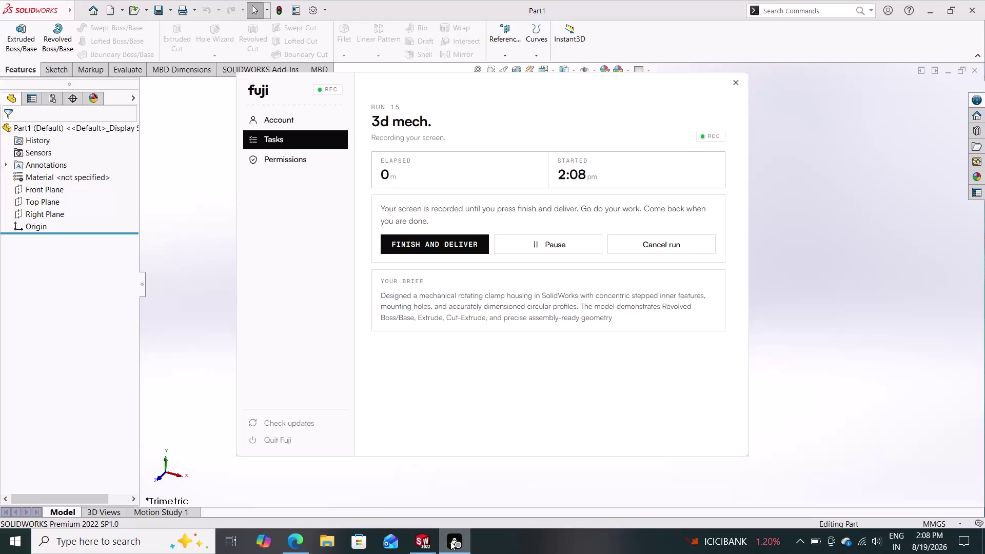
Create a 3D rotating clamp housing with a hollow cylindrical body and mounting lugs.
Select the Front Plane in the blank part's design tree as the first sketch plane.
click(416, 539)
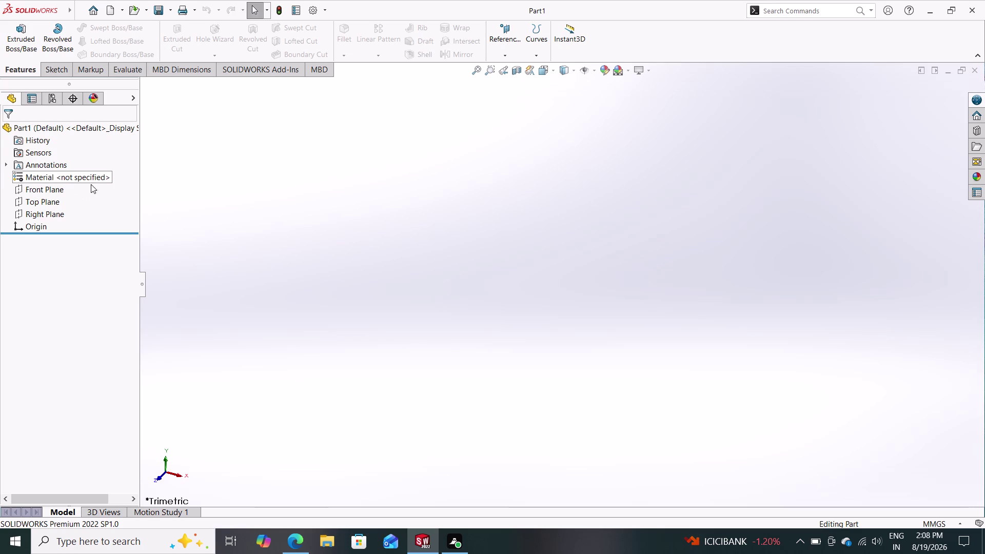
click(39, 190)
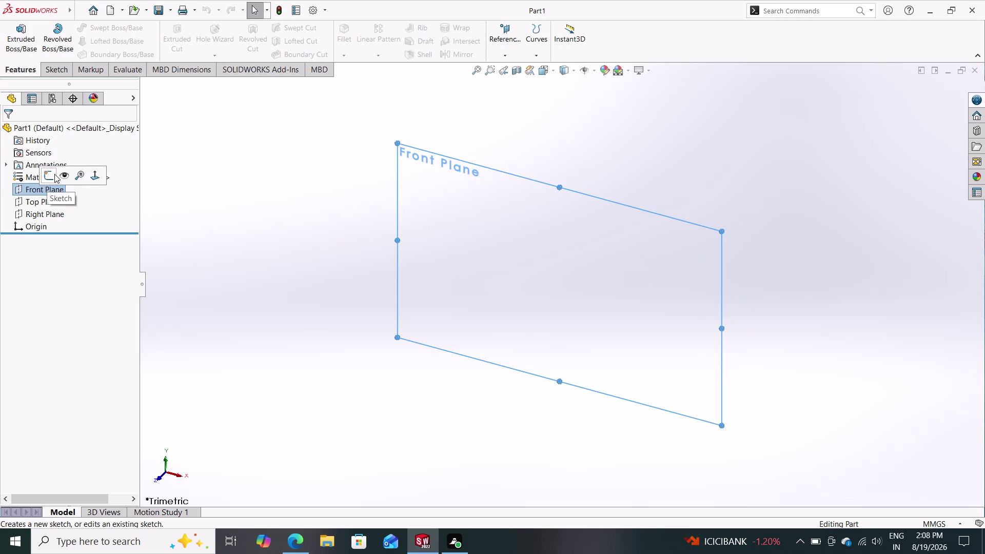
Start a Front Plane sketch with a vertical centreline through the origin, about 110 mm long.
click(52, 174)
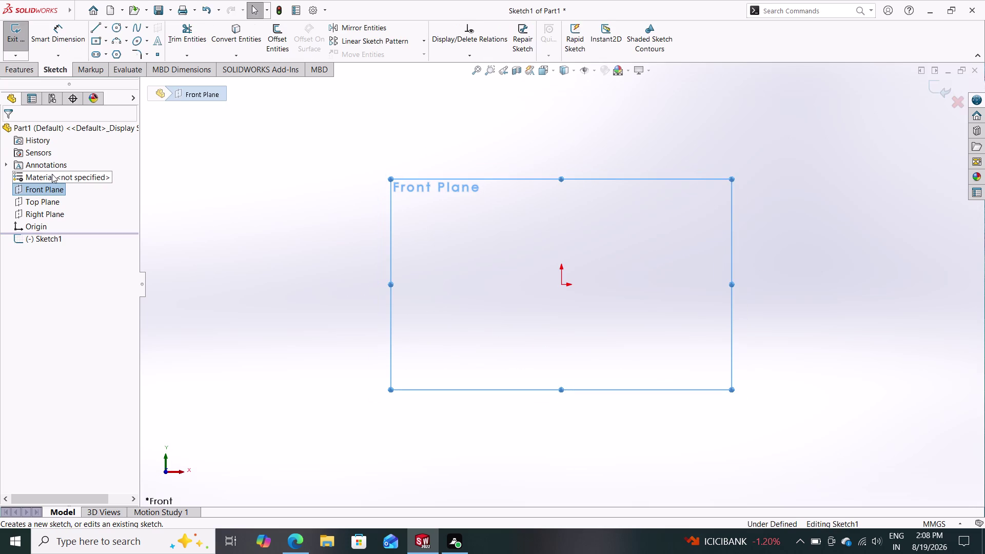
click(105, 28)
click(116, 54)
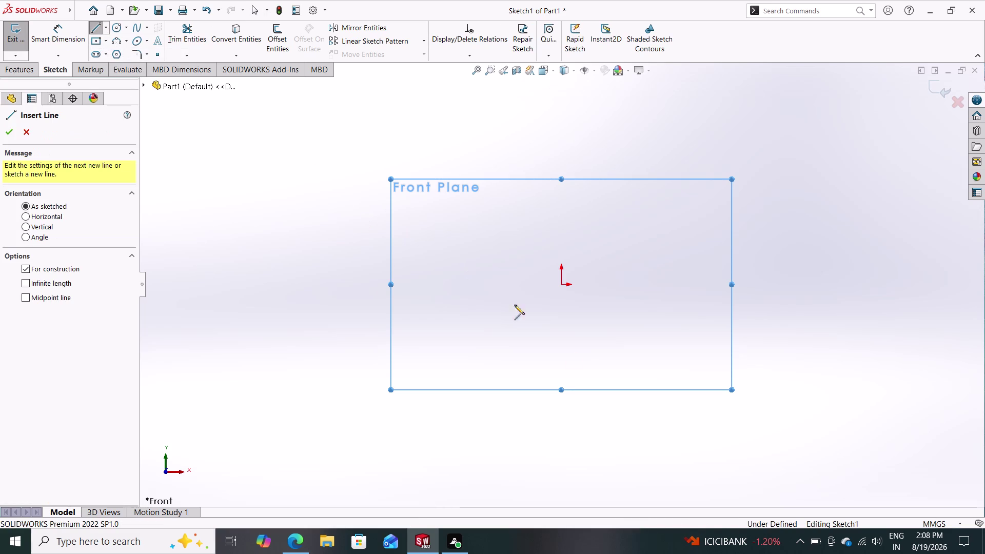
click(562, 379)
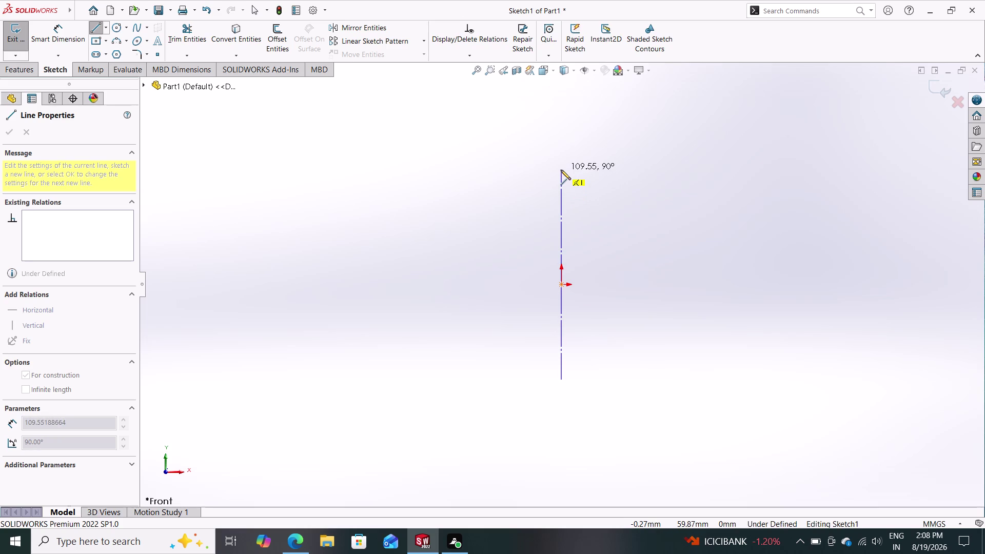
click(562, 158)
key(Escape)
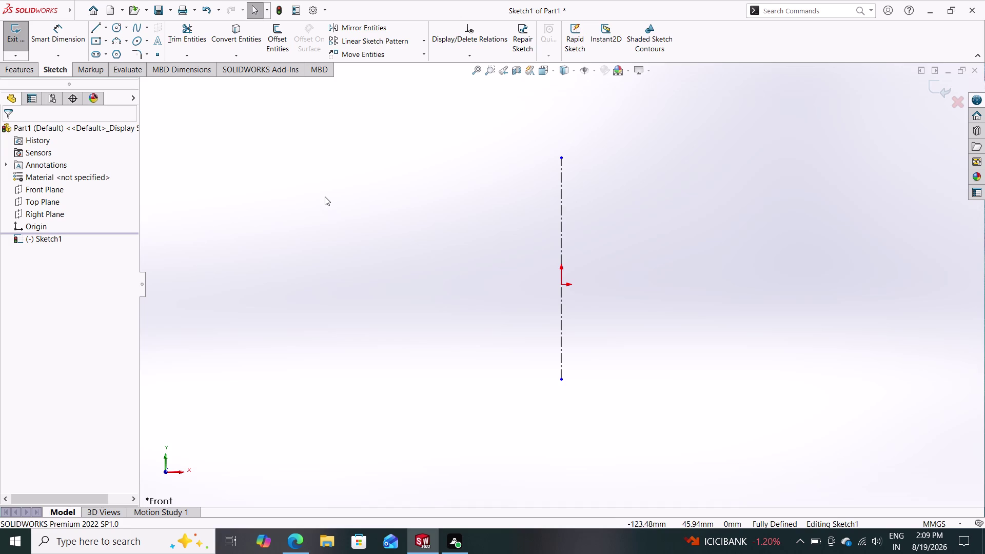
click(96, 27)
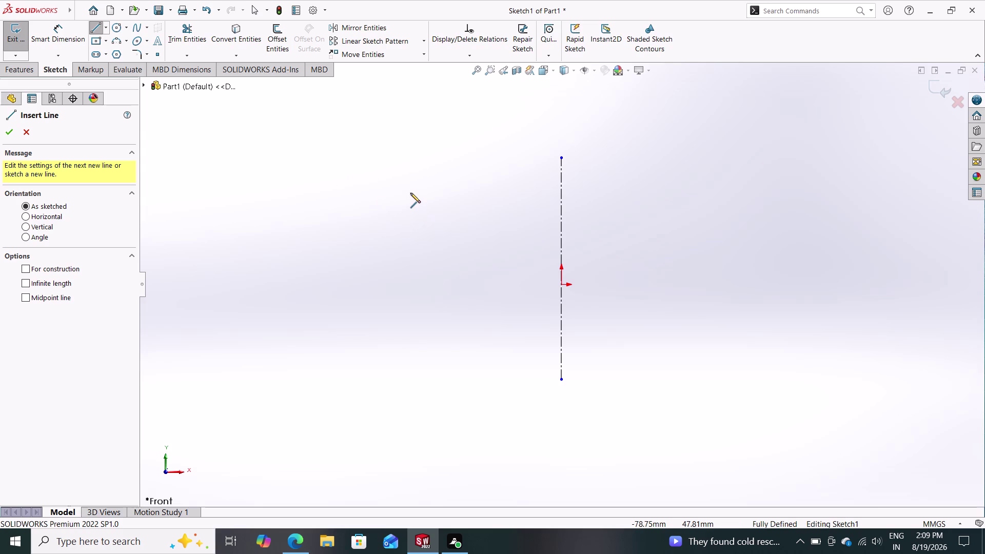
Draw the long outer wall, the bottom step and the first groove as connected lines.
click(426, 188)
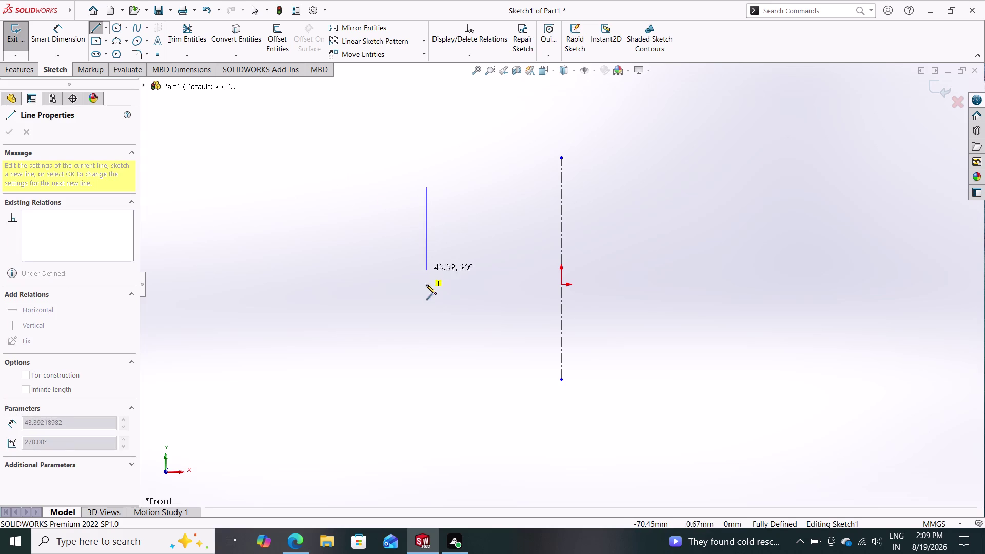
click(428, 369)
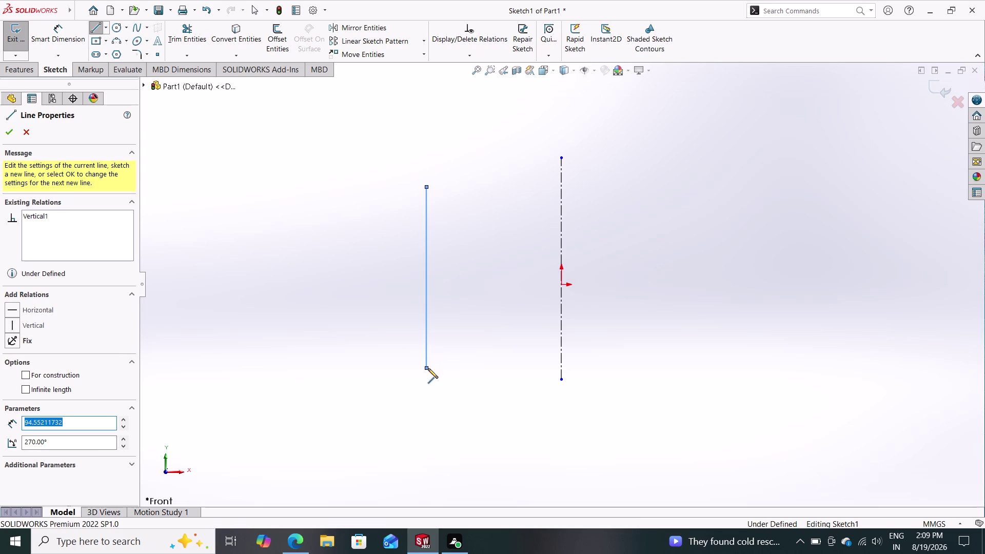
click(457, 367)
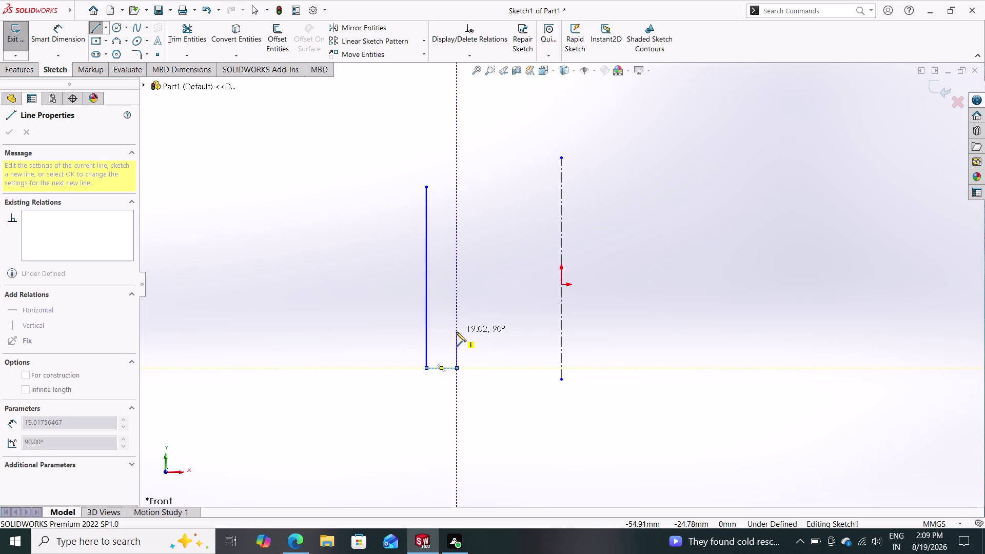
click(456, 332)
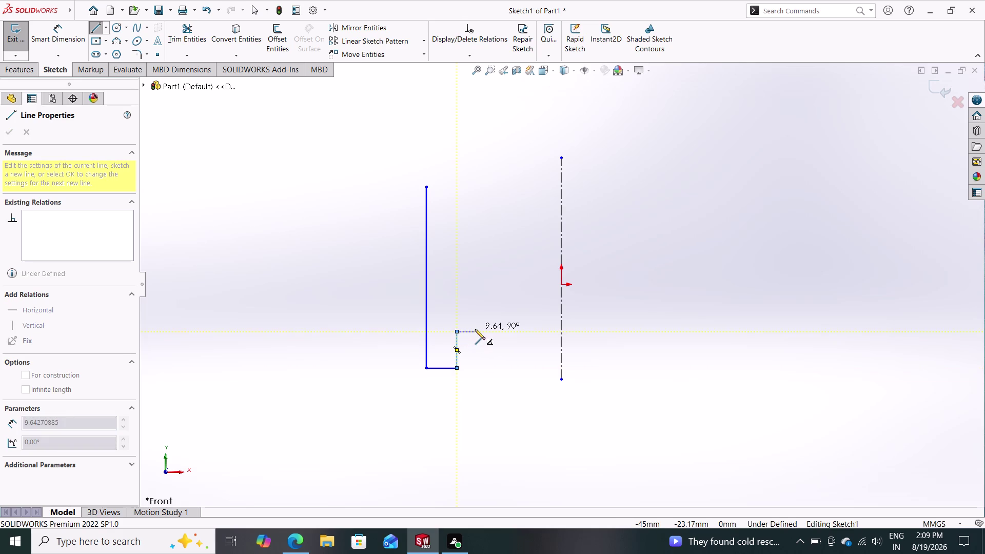
click(477, 330)
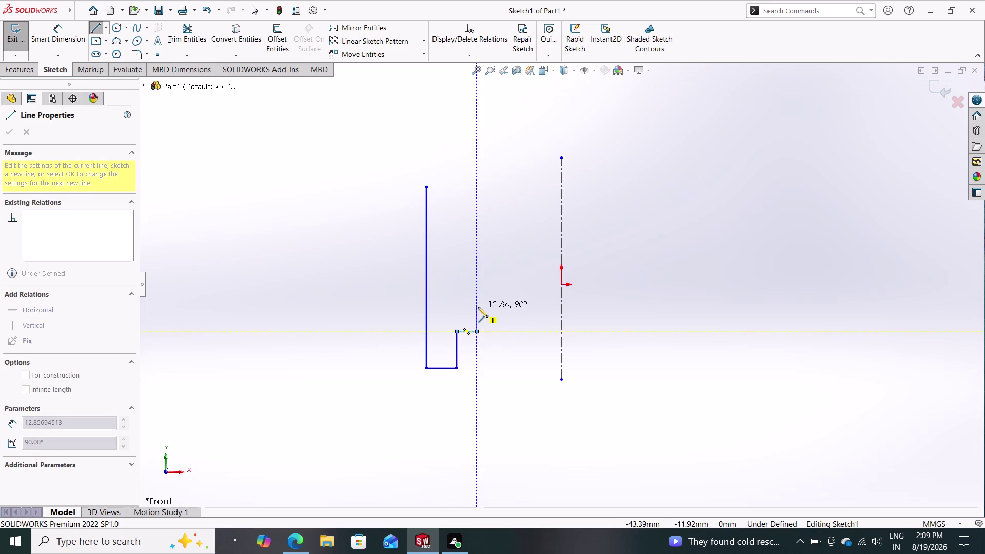
click(478, 307)
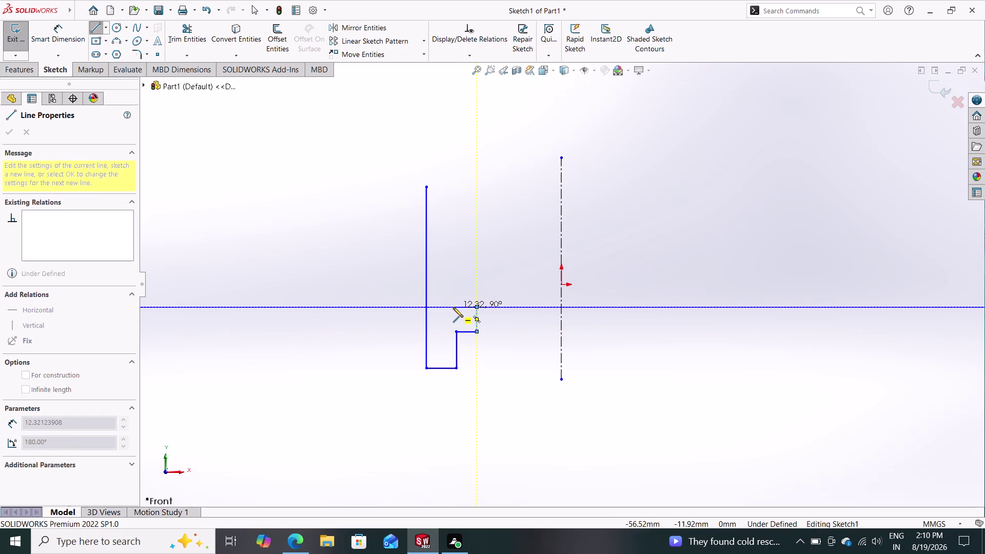
click(453, 307)
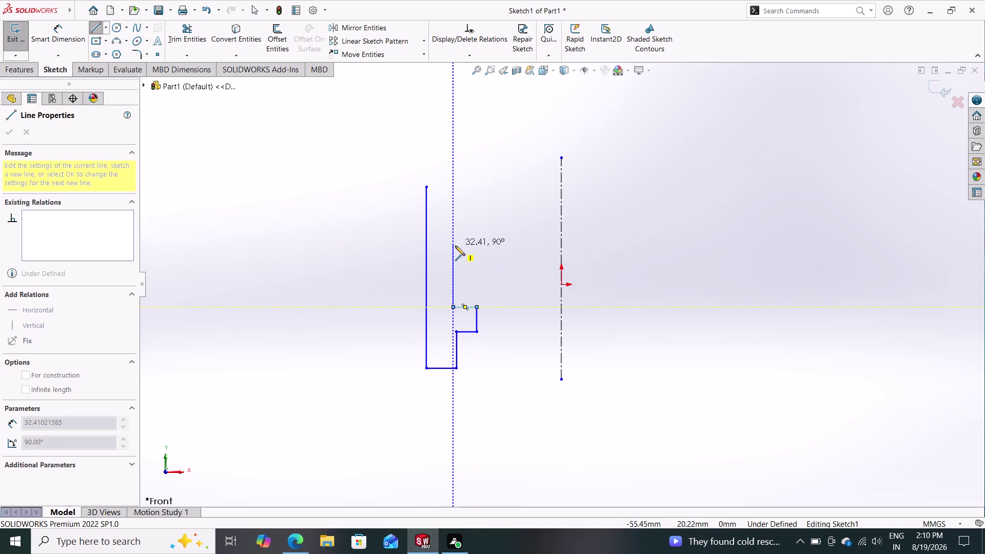
Continue the inner wall through the second groove up to a top edge ending on the centreline.
click(455, 246)
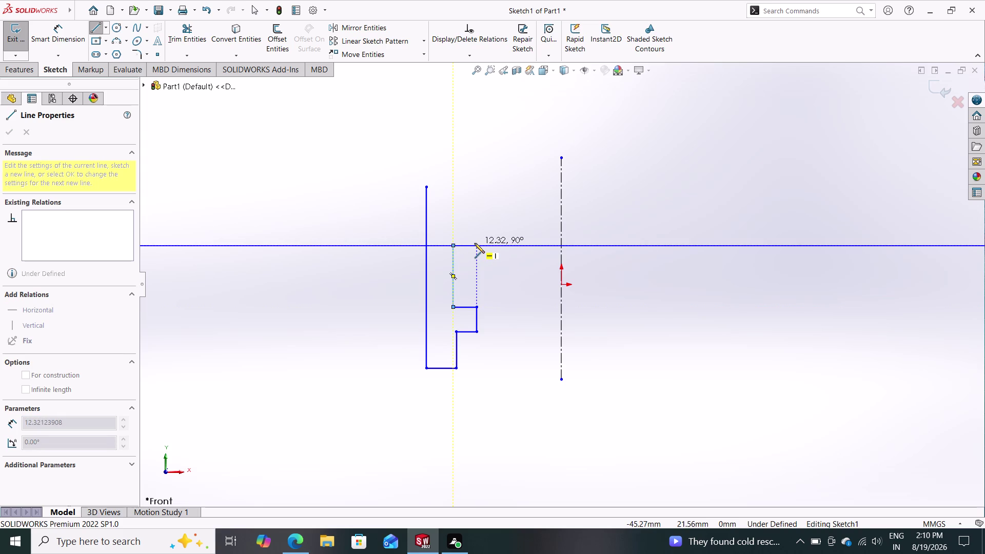
click(474, 243)
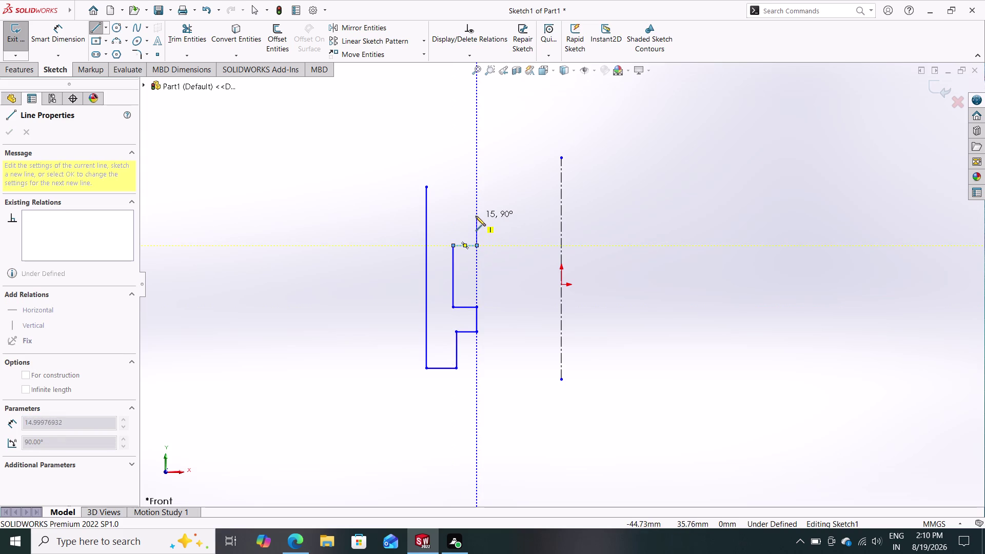
click(476, 218)
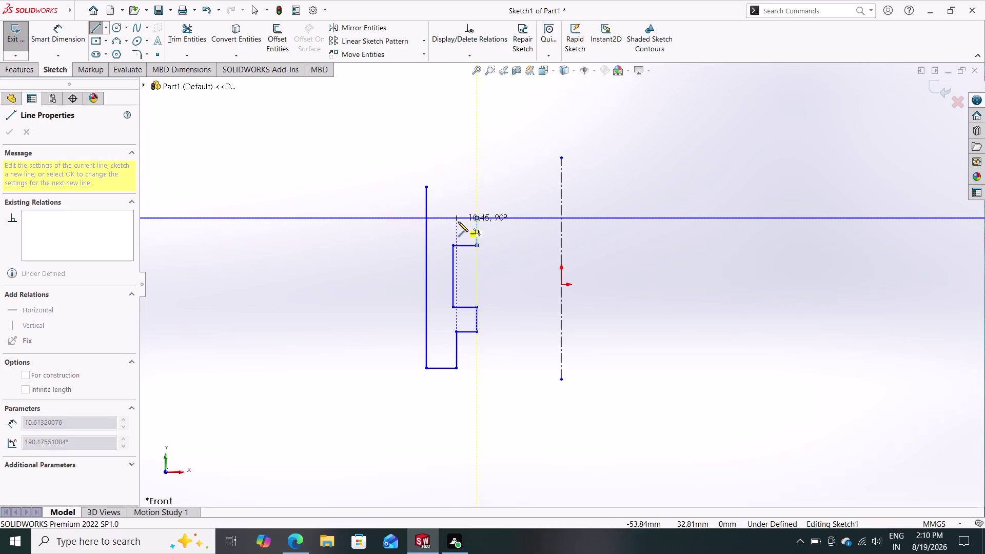
click(453, 216)
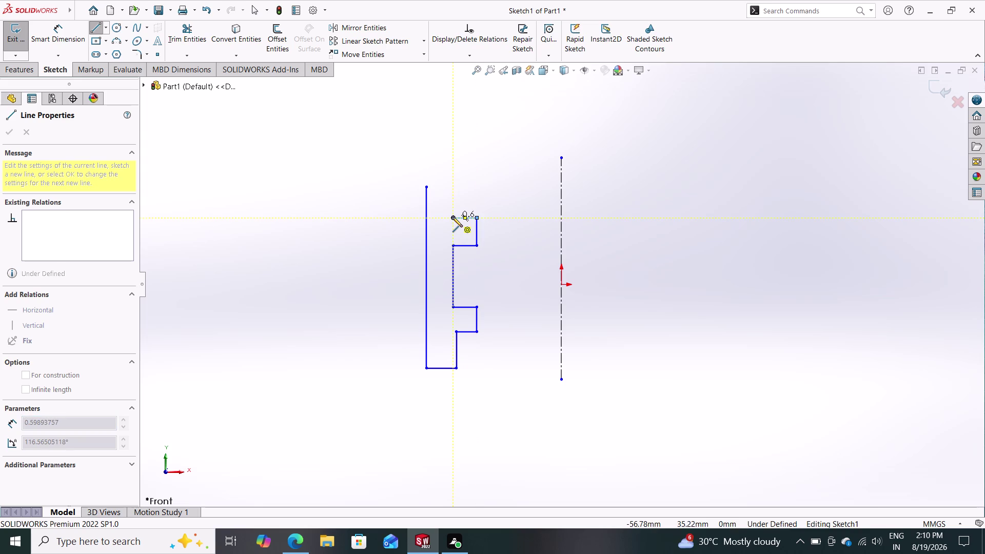
click(454, 182)
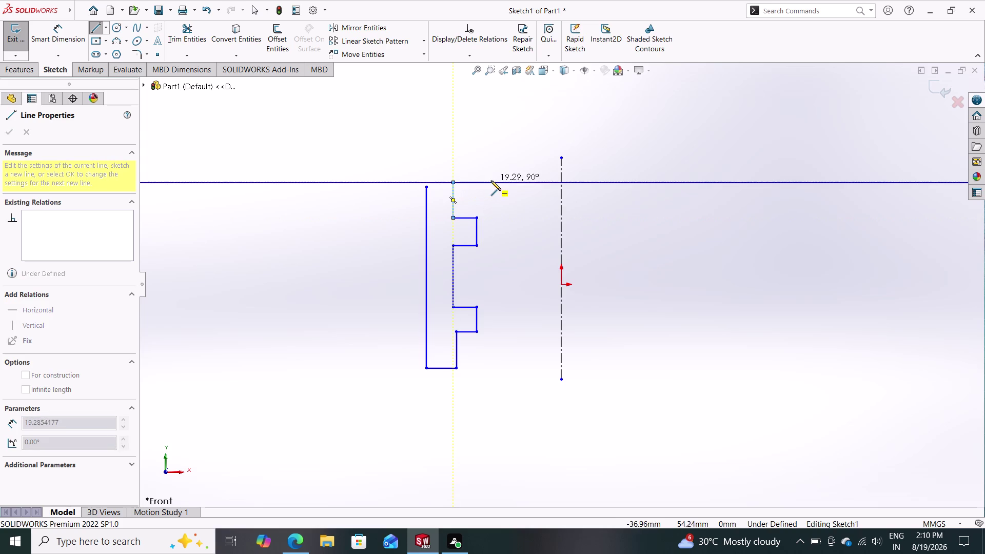
click(559, 183)
key(Escape)
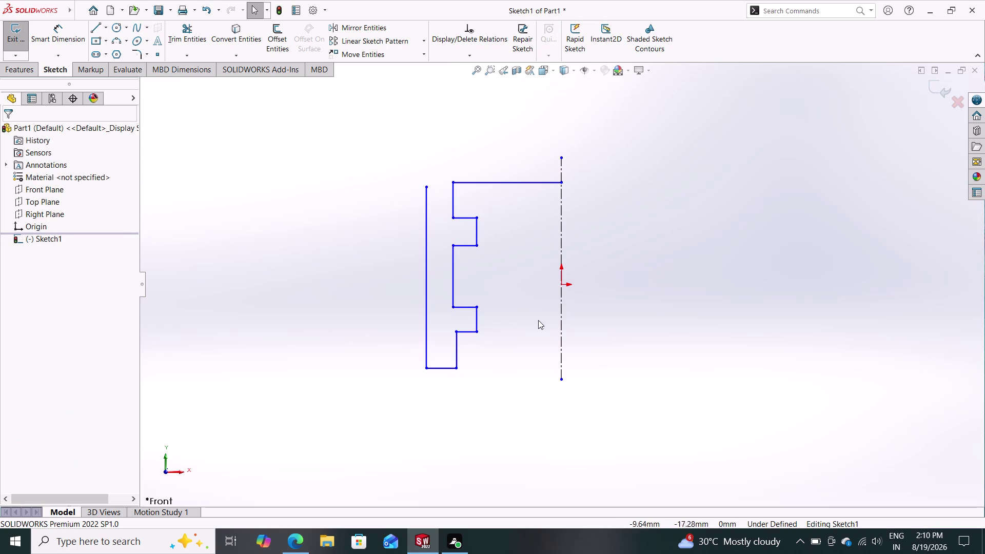
click(94, 29)
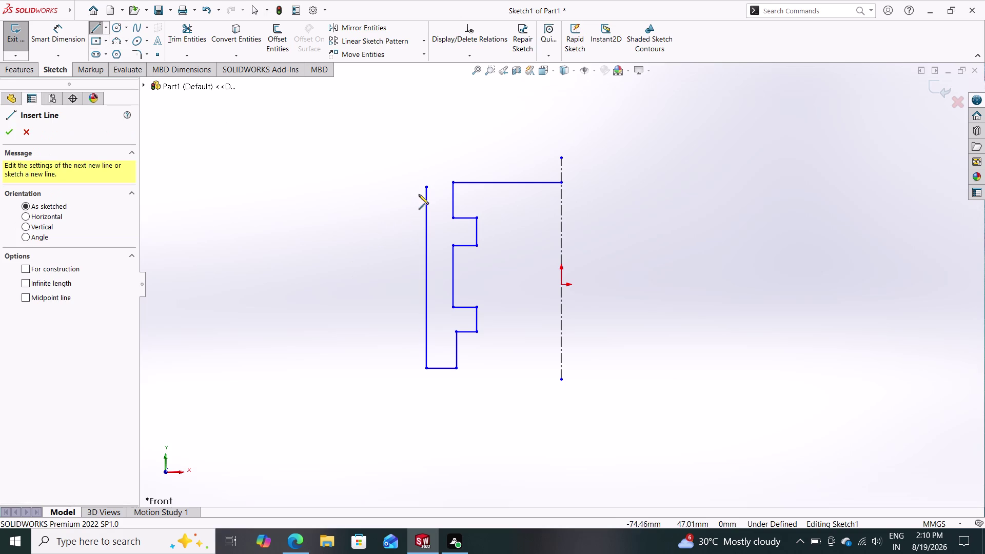
Draw a top edge joining outer and inner walls and make its endpoints Horizontal.
click(426, 189)
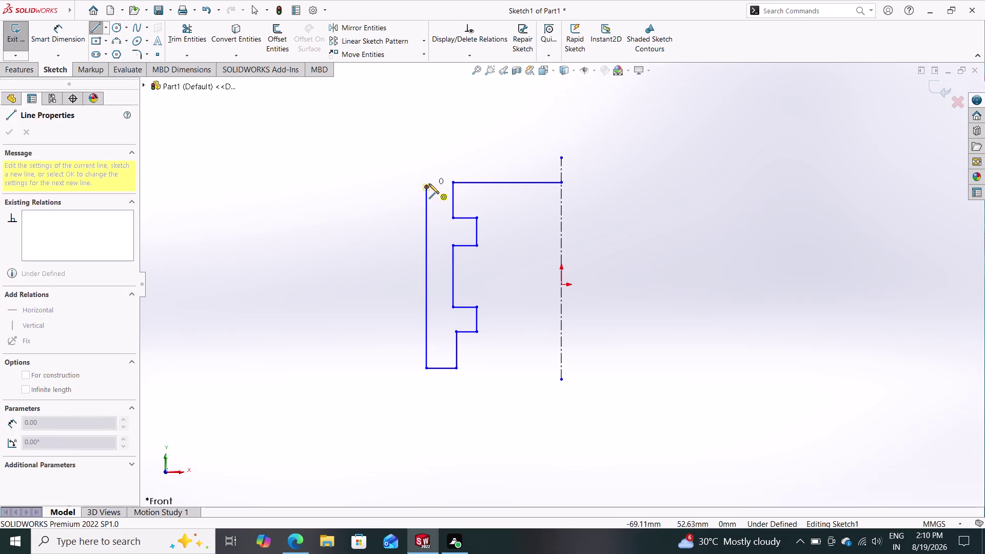
click(453, 183)
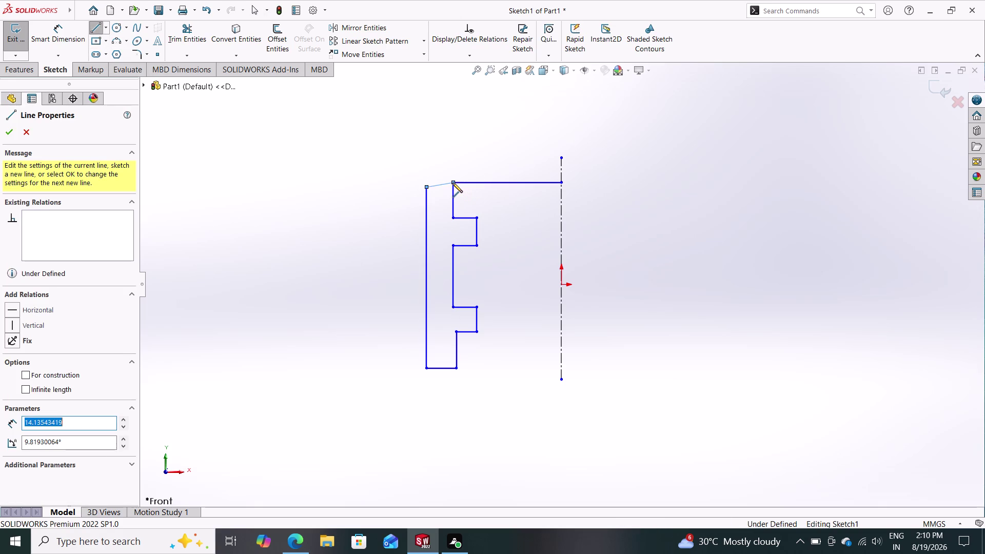
key(Escape)
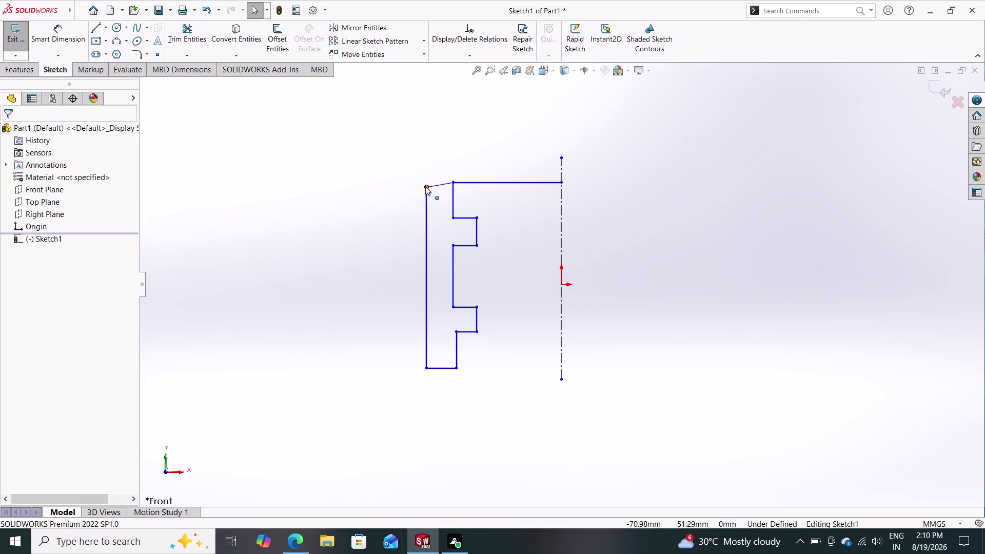
click(426, 187)
click(453, 181)
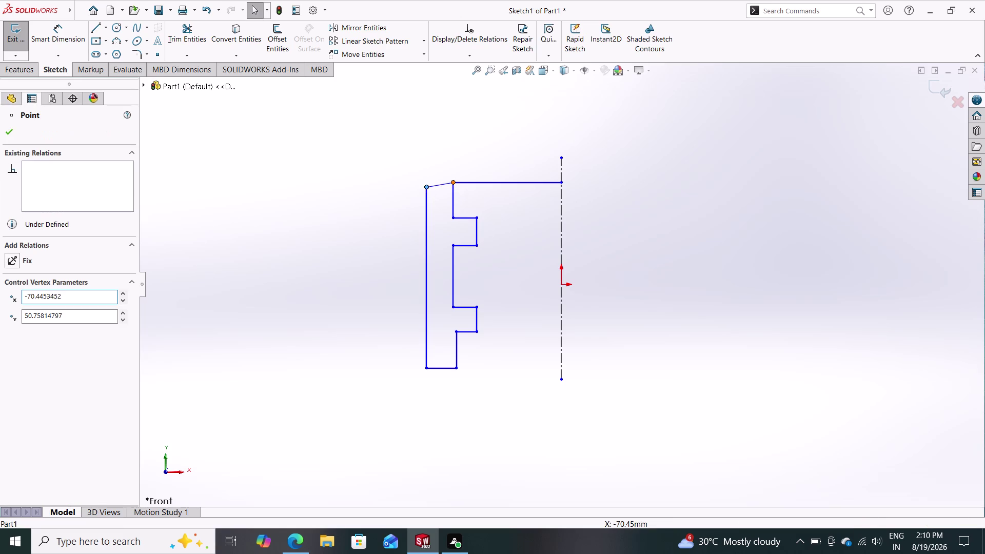
click(50, 314)
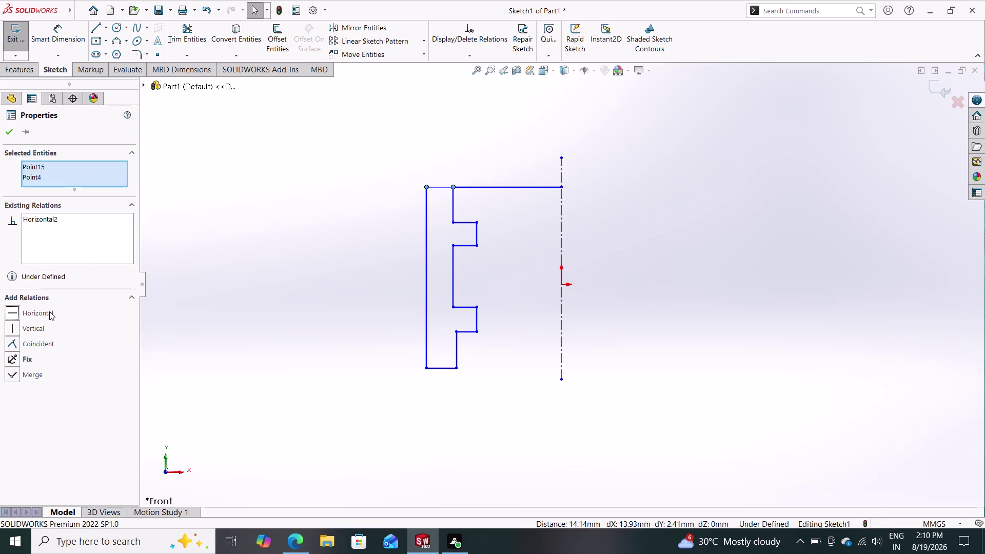
click(6, 129)
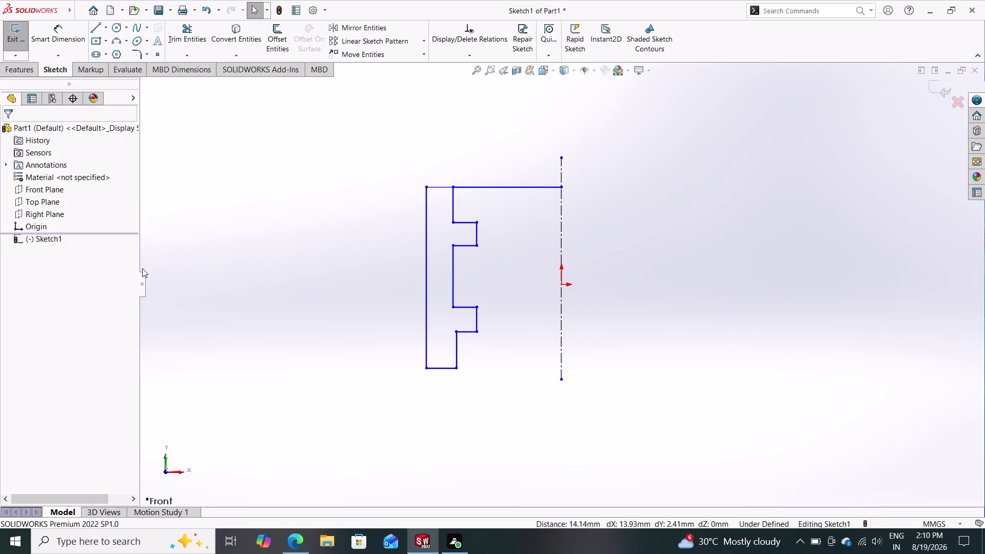
key(Escape)
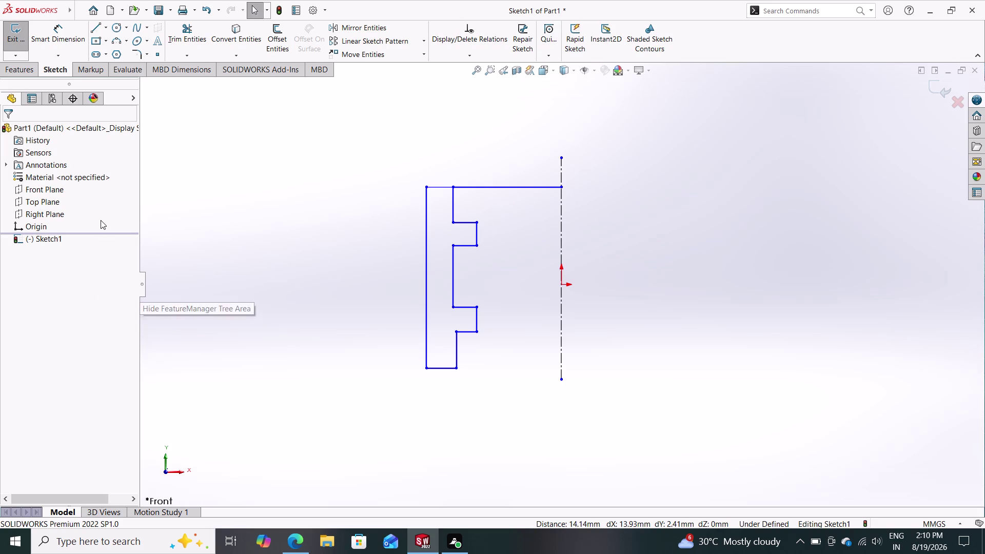
click(54, 31)
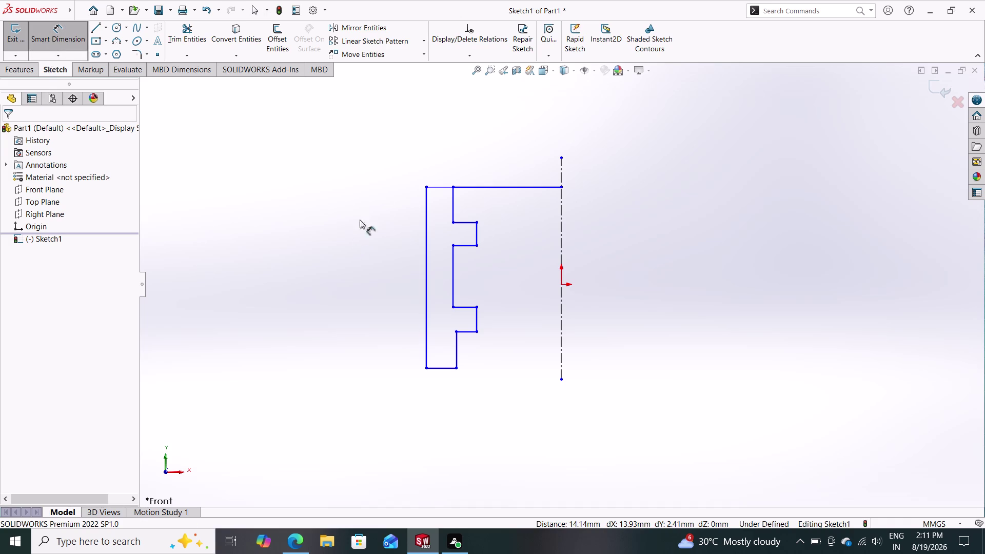
Dimension the top corner's width to the centreline as 50 mm.
click(427, 186)
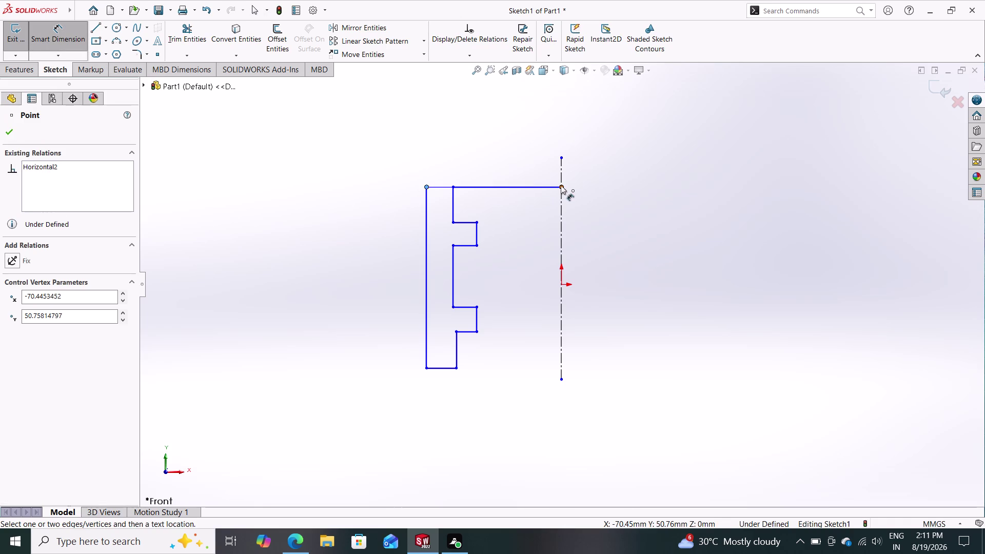
click(561, 185)
click(484, 150)
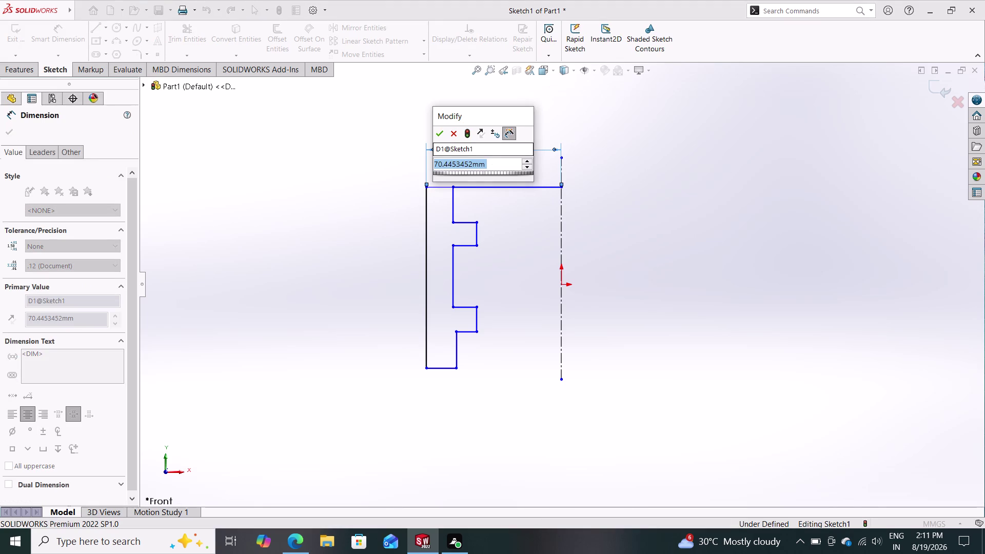
text(50)
key(Return)
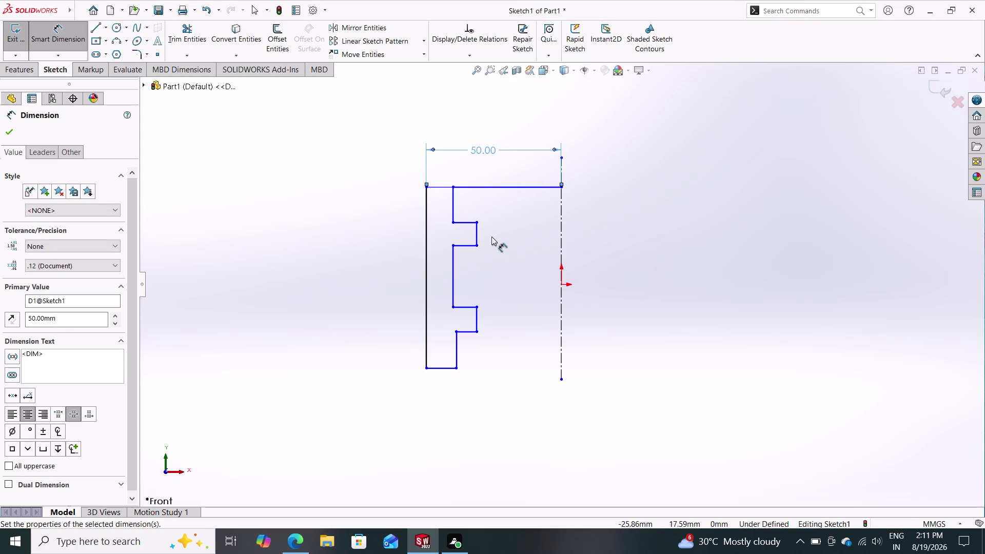
Set the two inner edges to 90/2 and 80/2 mm from the centreline.
click(453, 219)
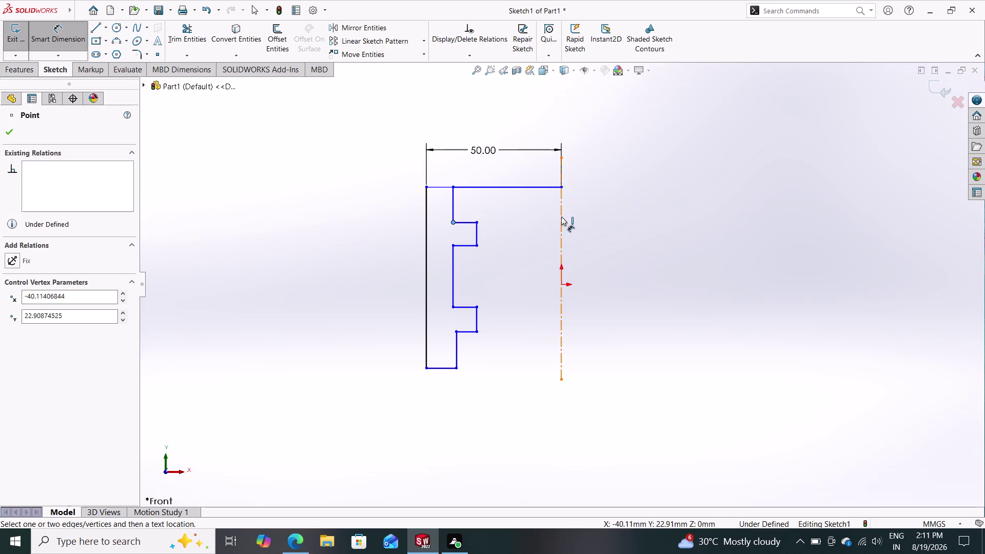
click(561, 216)
click(511, 208)
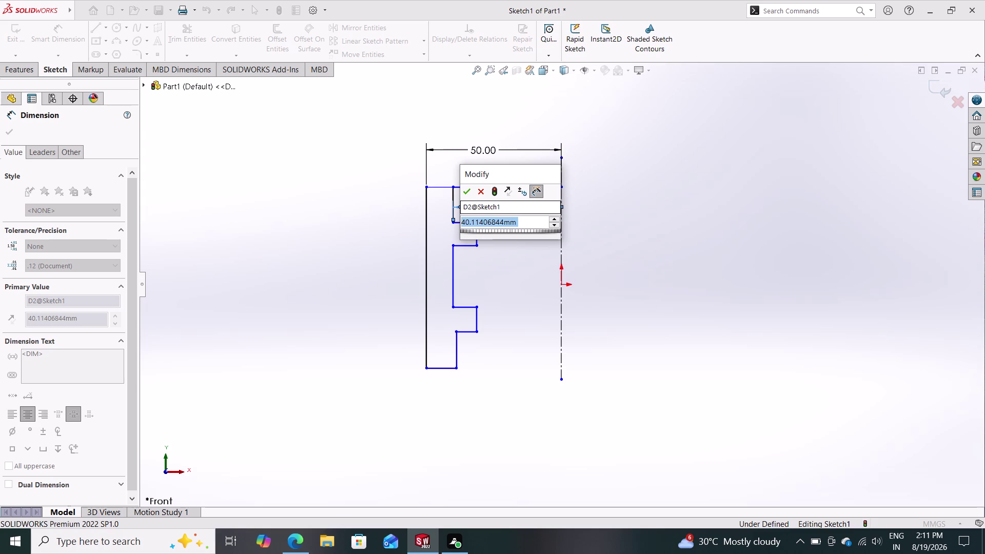
text(90/)
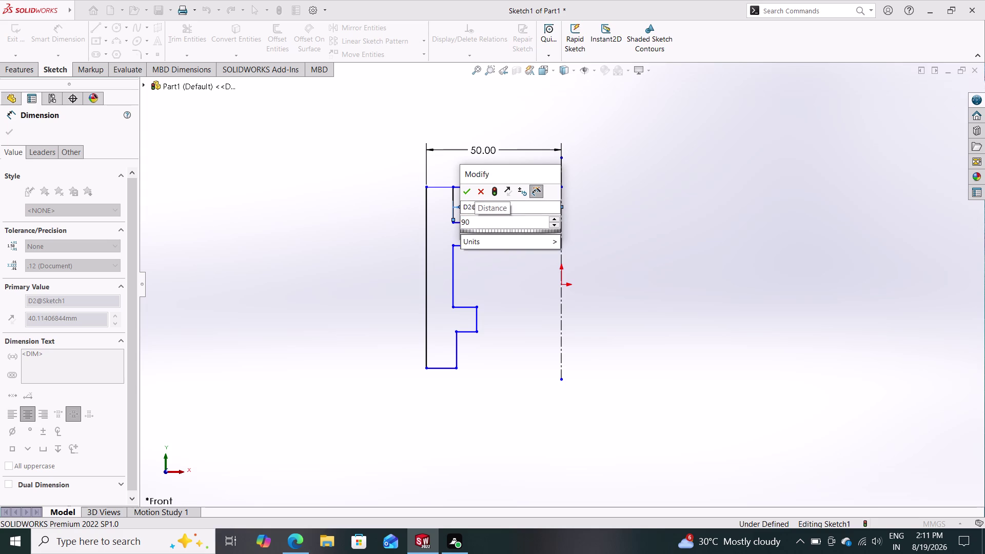
text(2)
key(Return)
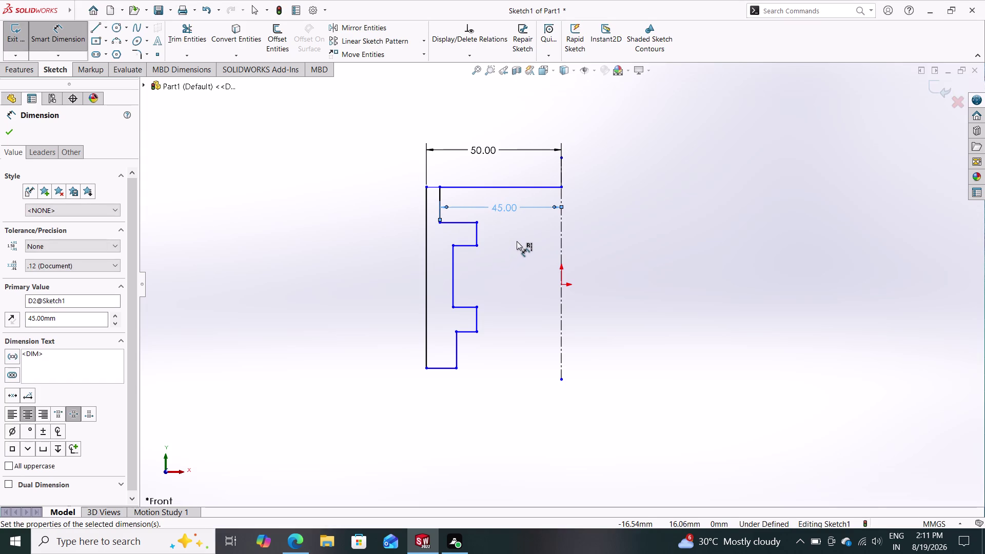
click(476, 234)
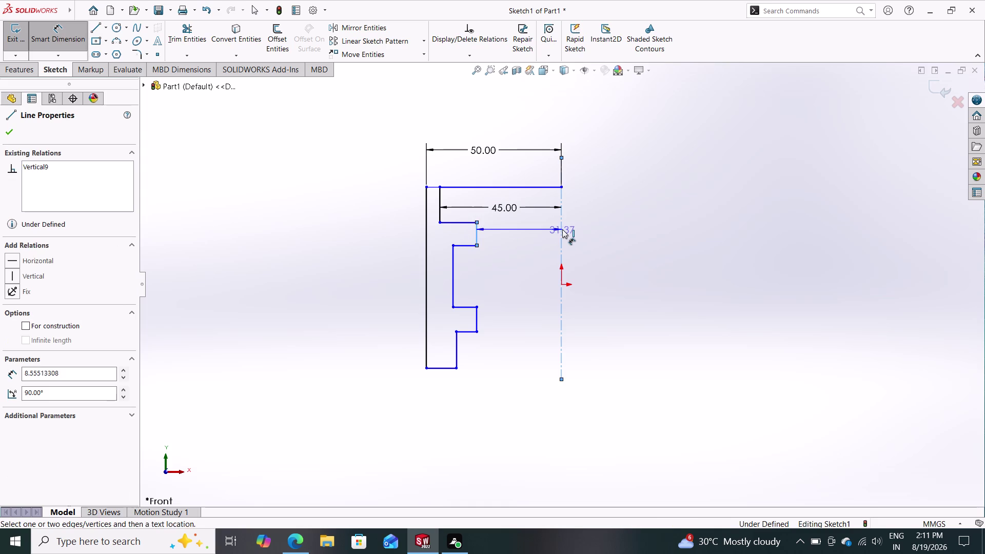
click(562, 230)
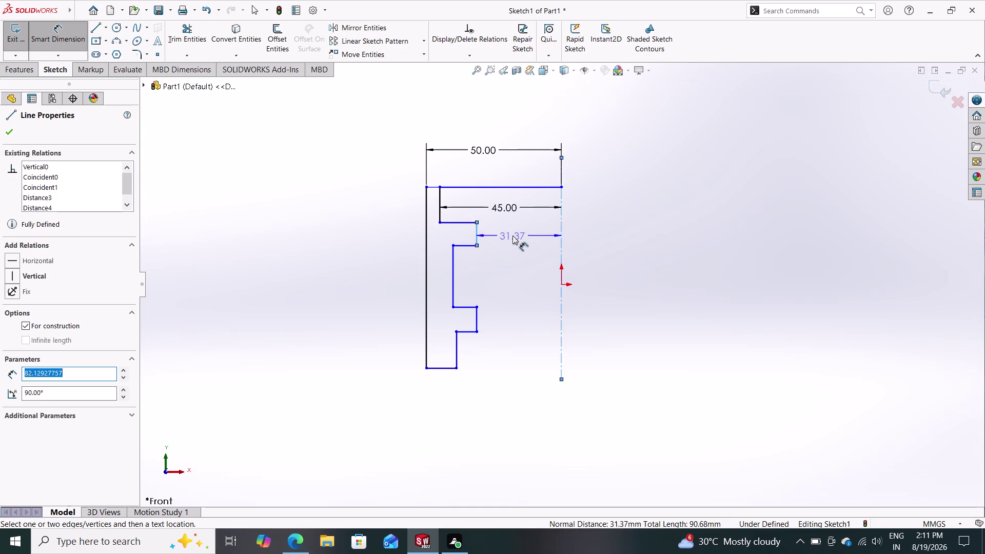
click(513, 235)
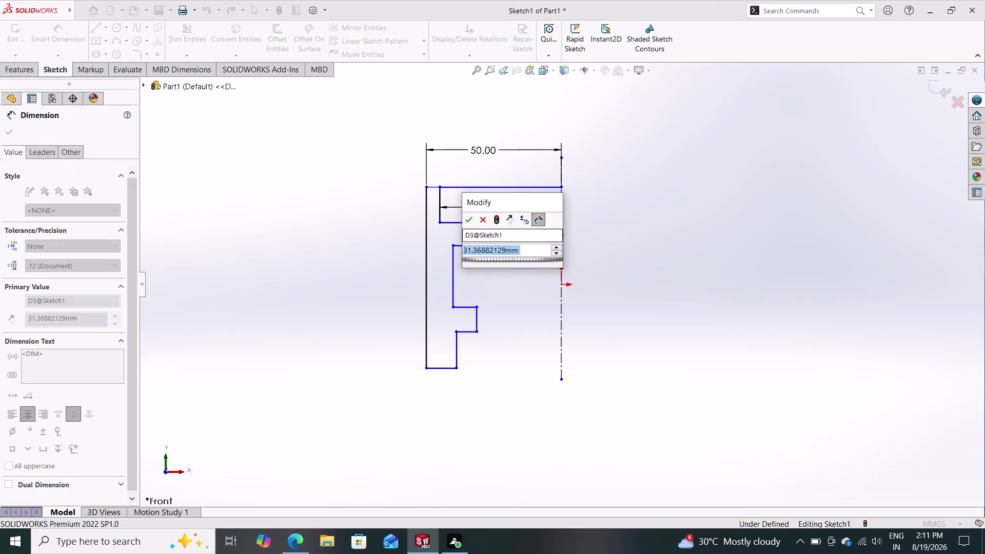
text(80/)
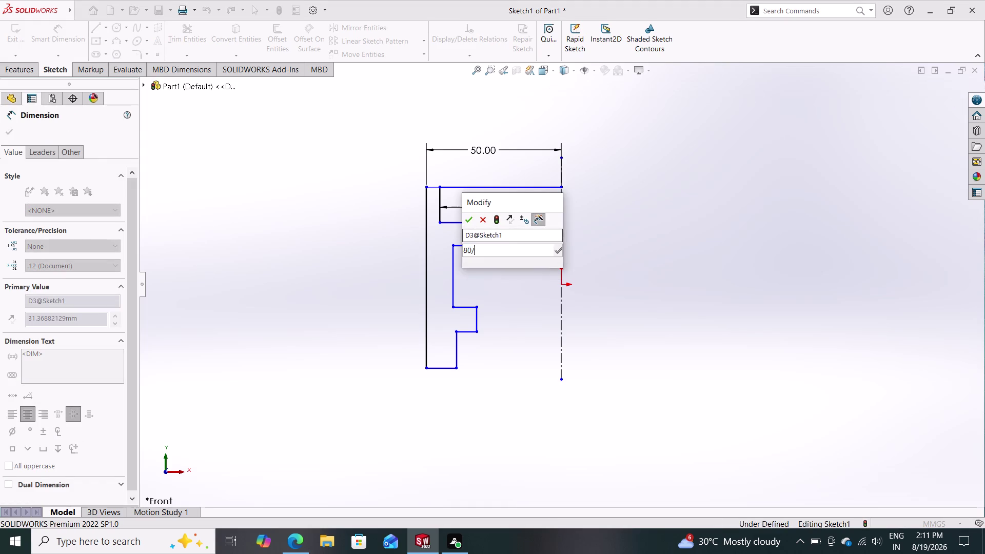
text(2)
key(Return)
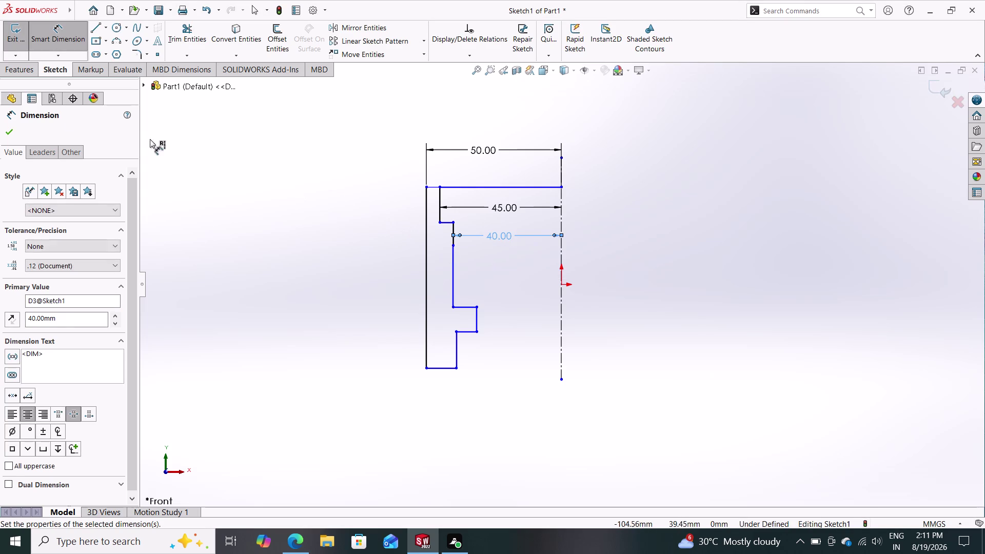
Drag the inner step corner point slightly to adjust its position.
click(4, 135)
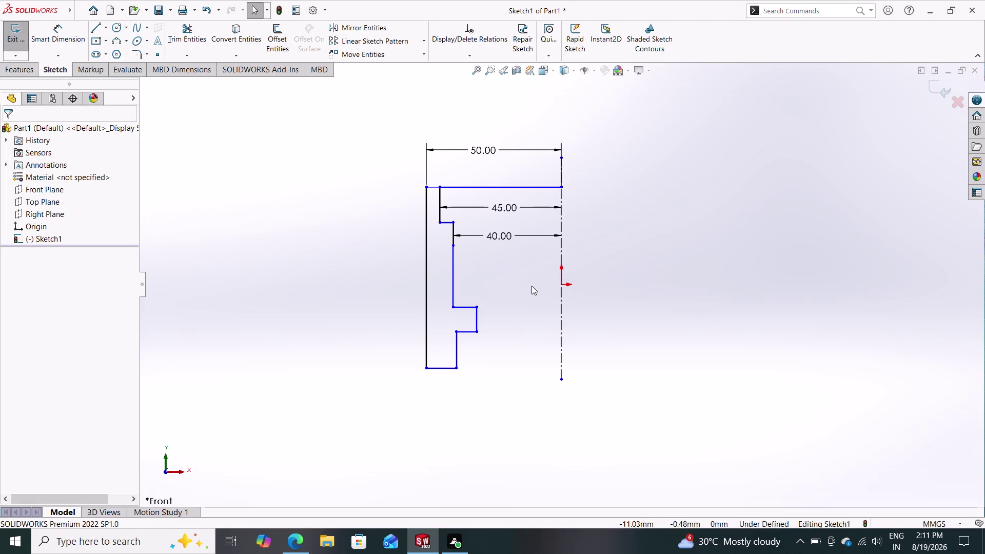
drag(453, 244, 439, 246)
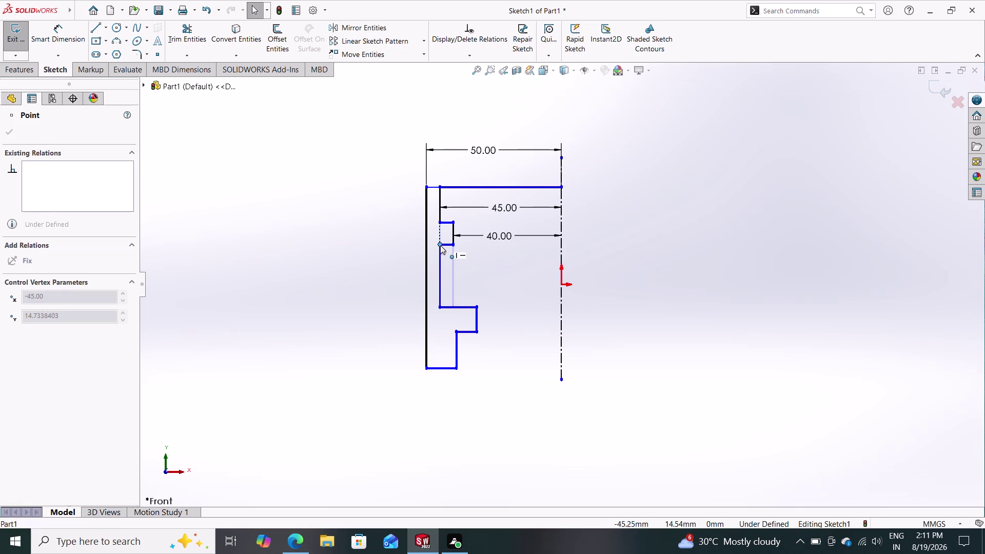
drag(439, 245, 443, 245)
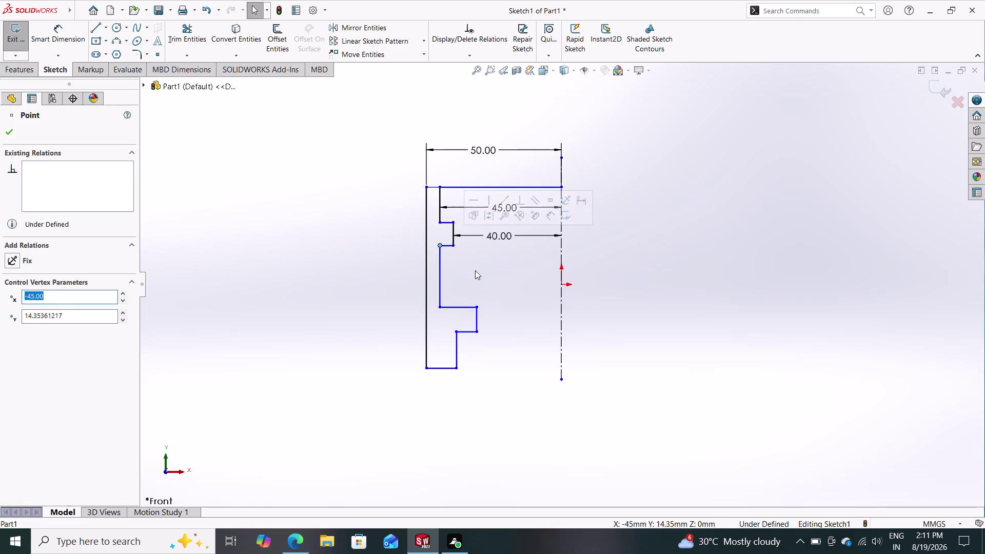
key(Escape)
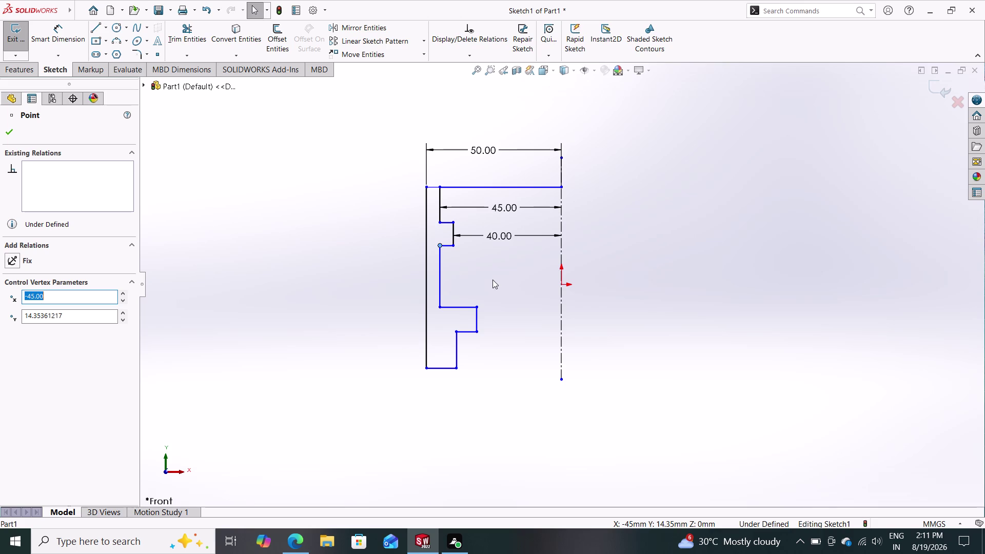
Add a 10 mm groove height and a 15 mm offset from the top edge.
click(56, 35)
click(455, 222)
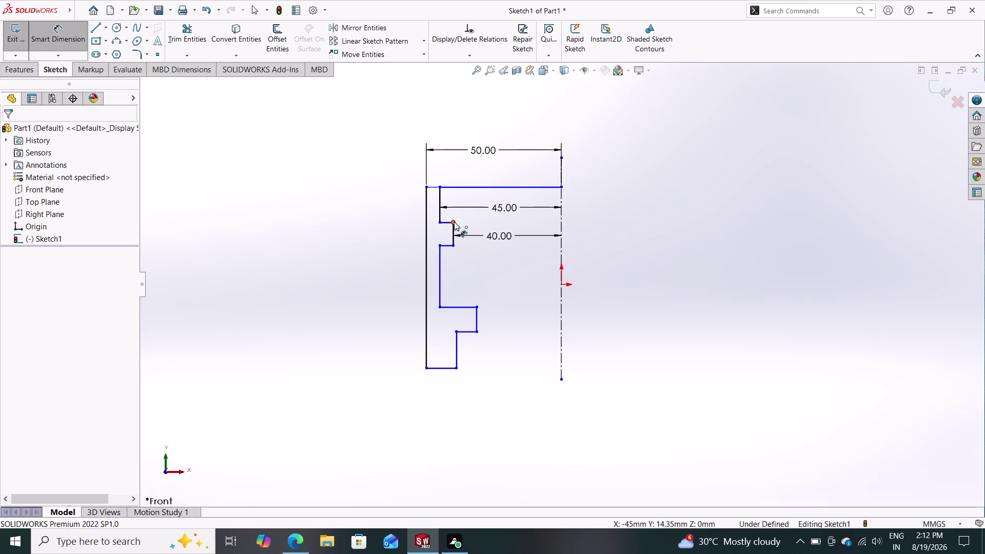
click(454, 245)
click(468, 234)
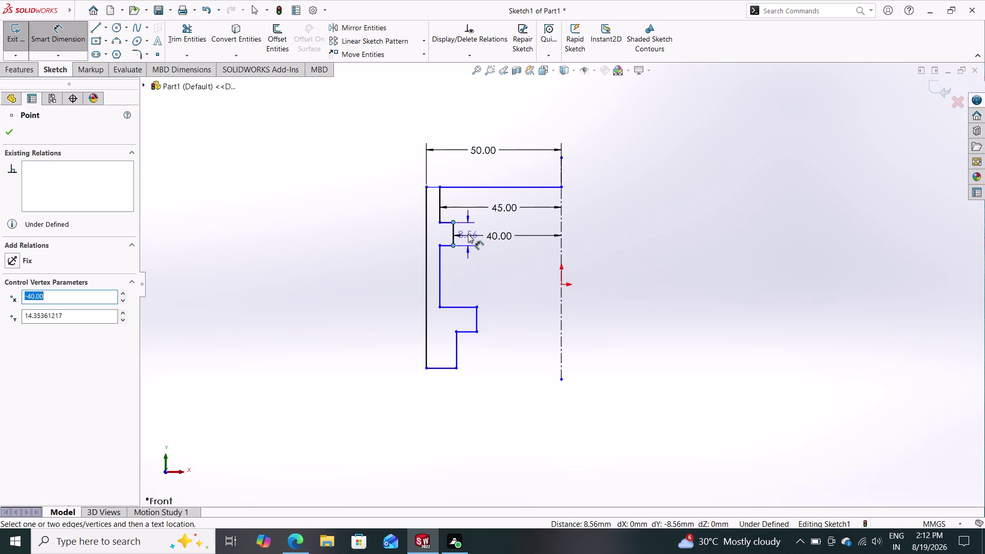
text(10)
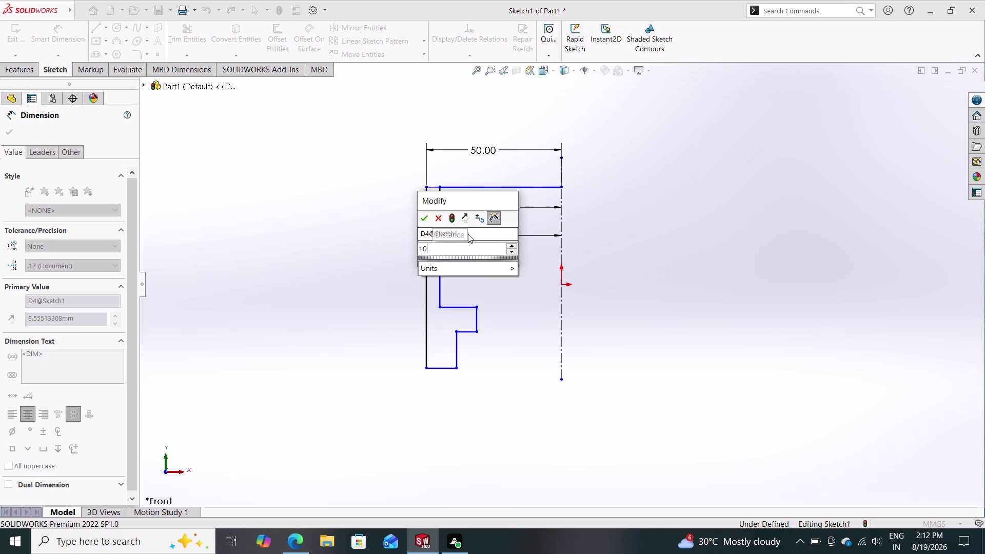
key(Return)
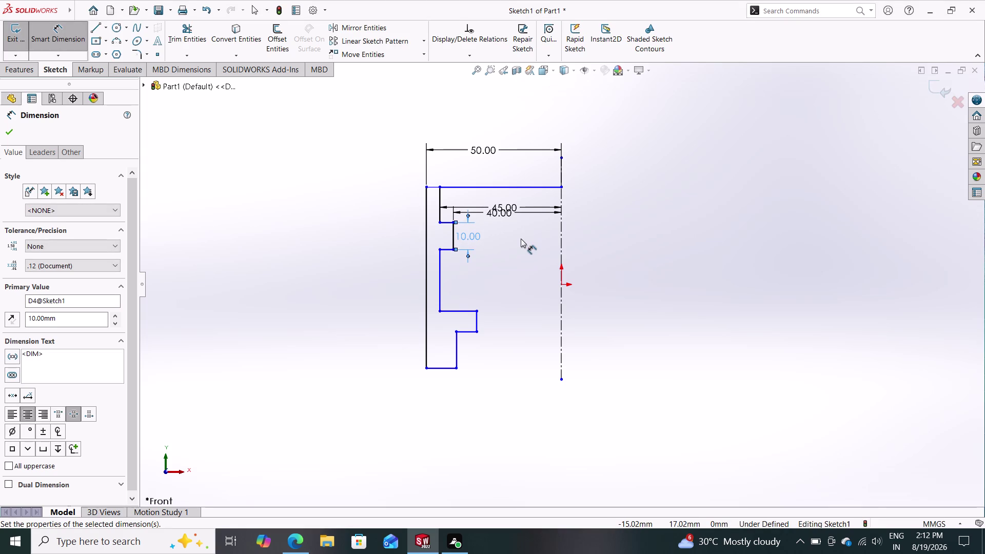
click(454, 220)
click(456, 185)
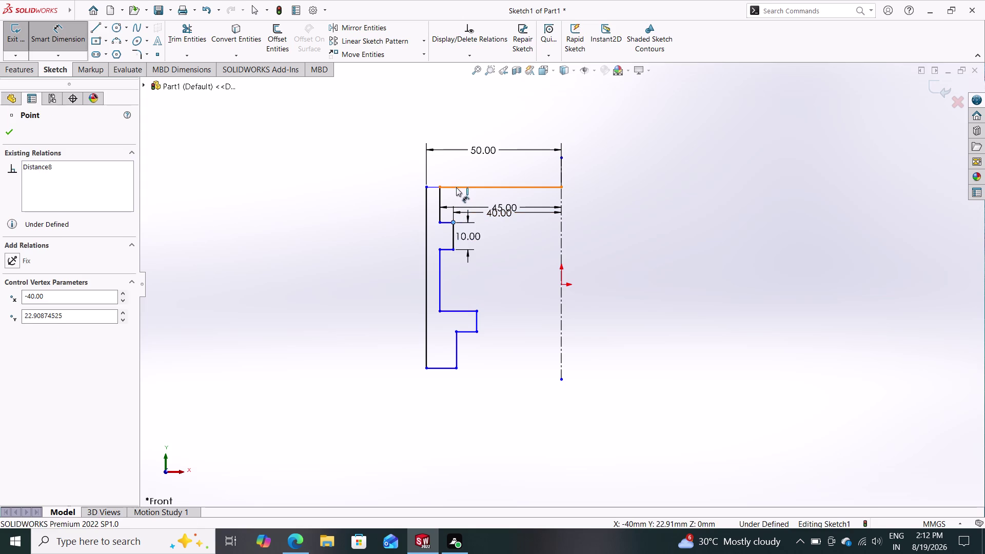
click(482, 201)
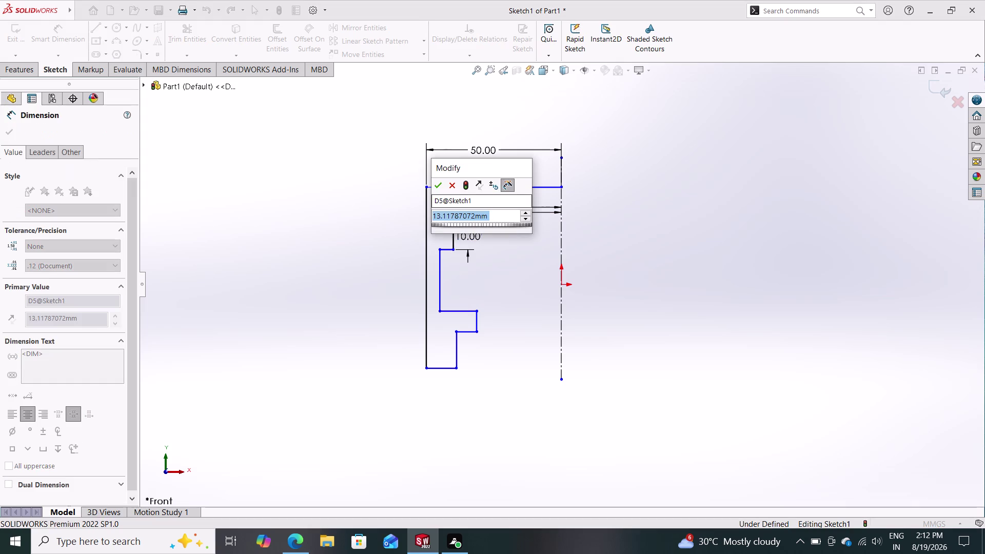
text(15)
key(Return)
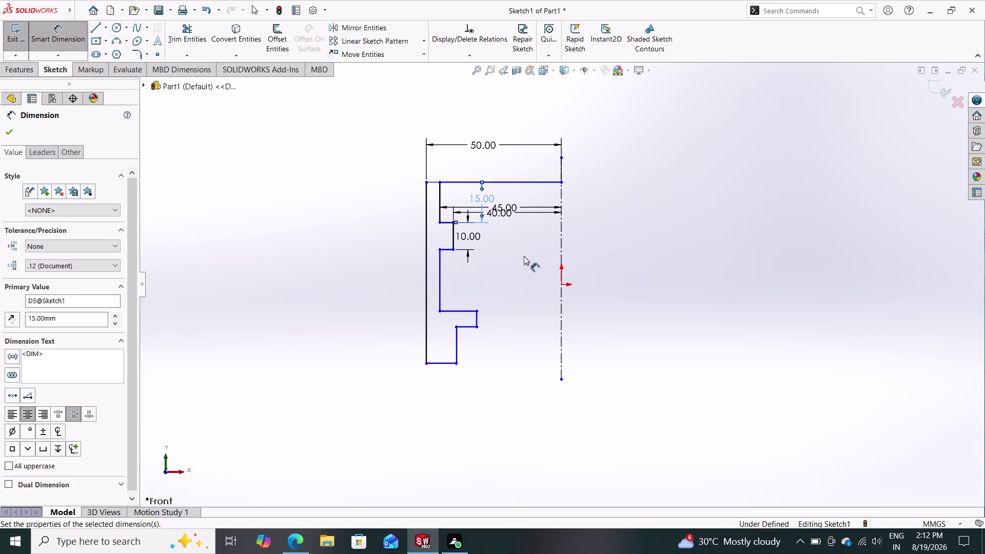
Add a 30 mm vertical spacing from the groove down to the lower step corner.
click(454, 251)
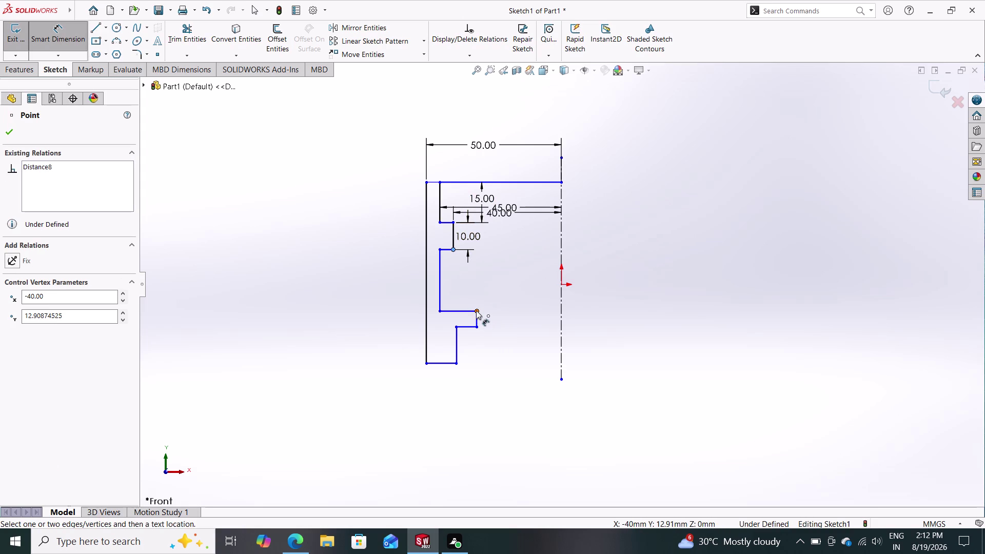
click(476, 311)
click(517, 274)
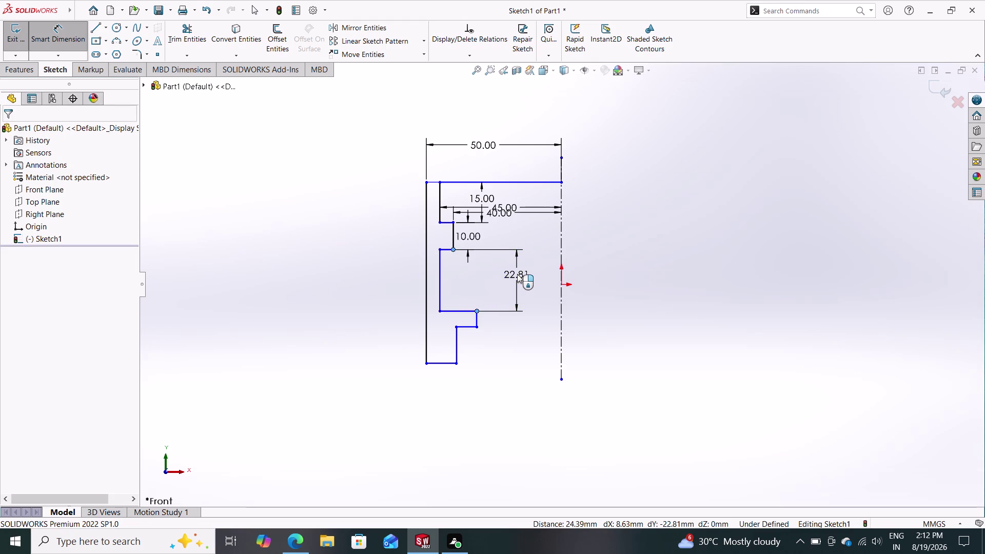
text(30)
key(Return)
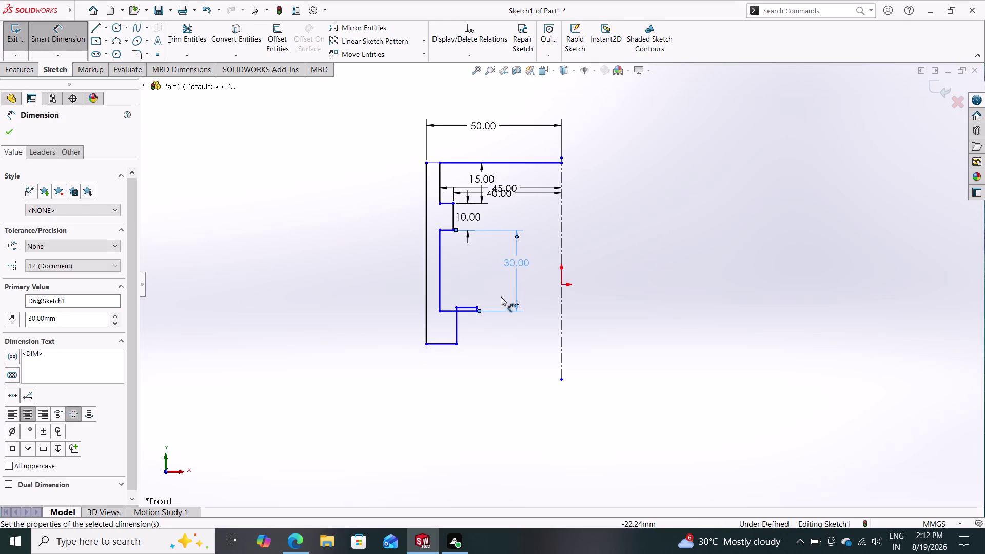
drag(476, 307, 476, 323)
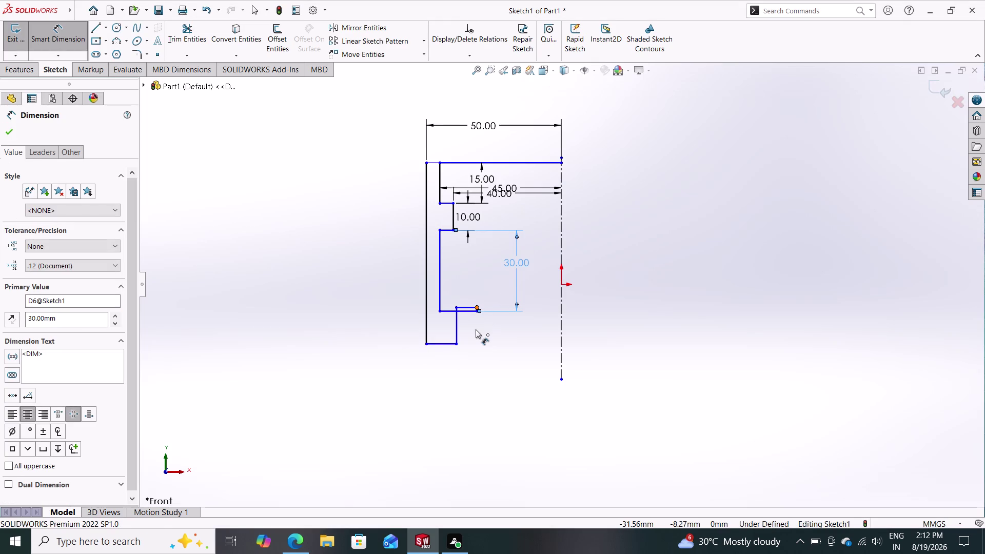
Drag the lower step's endpoints downward and zoom out on the profile.
drag(475, 322, 476, 333)
drag(477, 312, 477, 324)
key(Escape)
key(Escape)
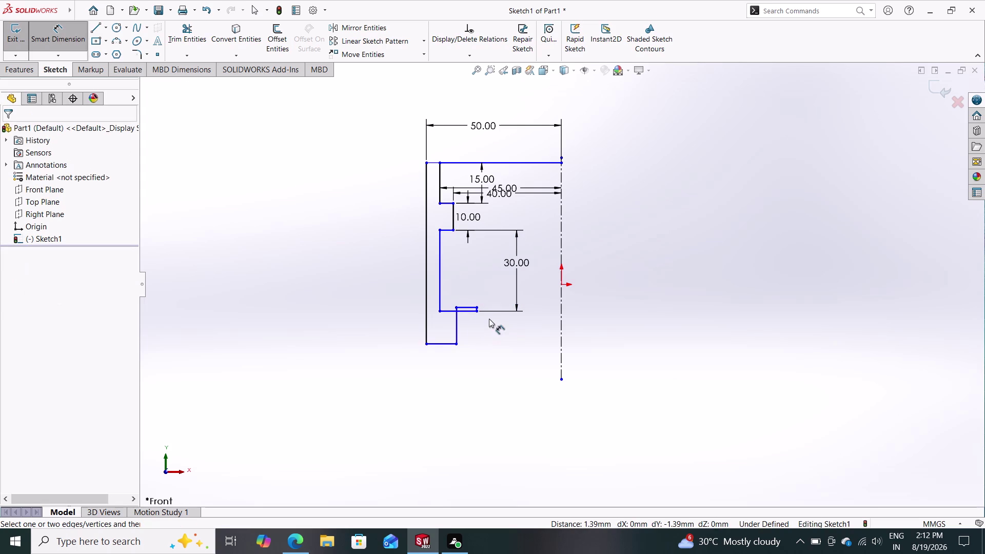
scroll(down, 3)
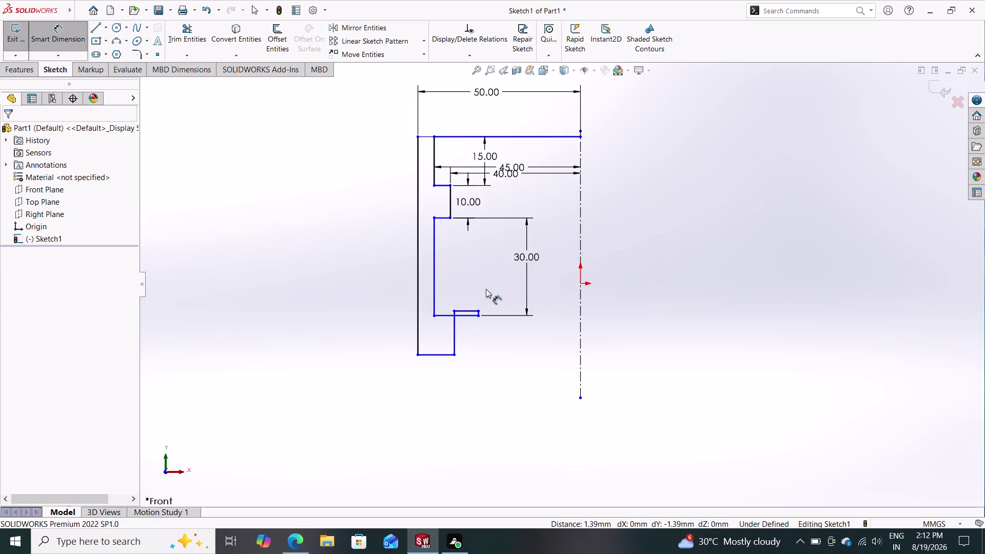
scroll(down, 3)
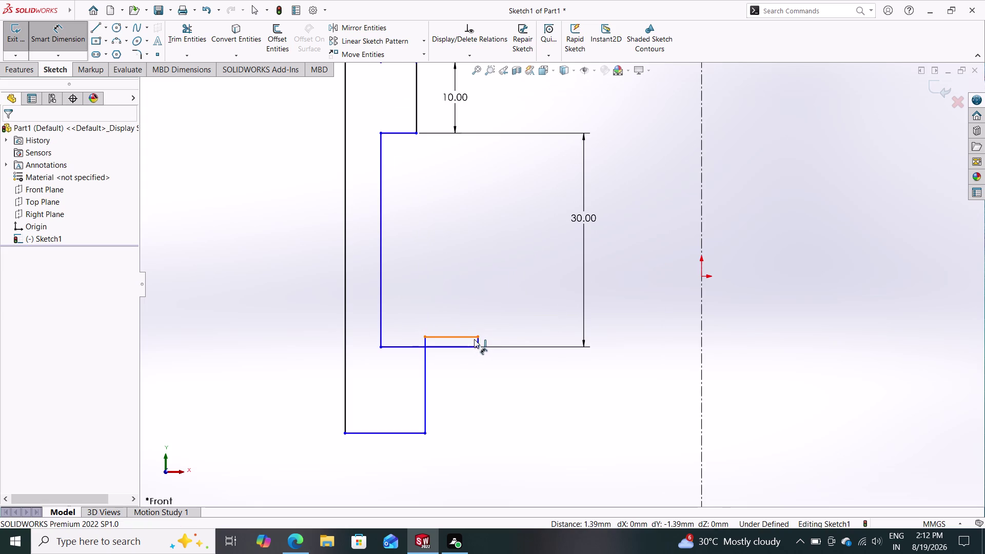
drag(477, 337, 473, 381)
key(Escape)
key(Escape)
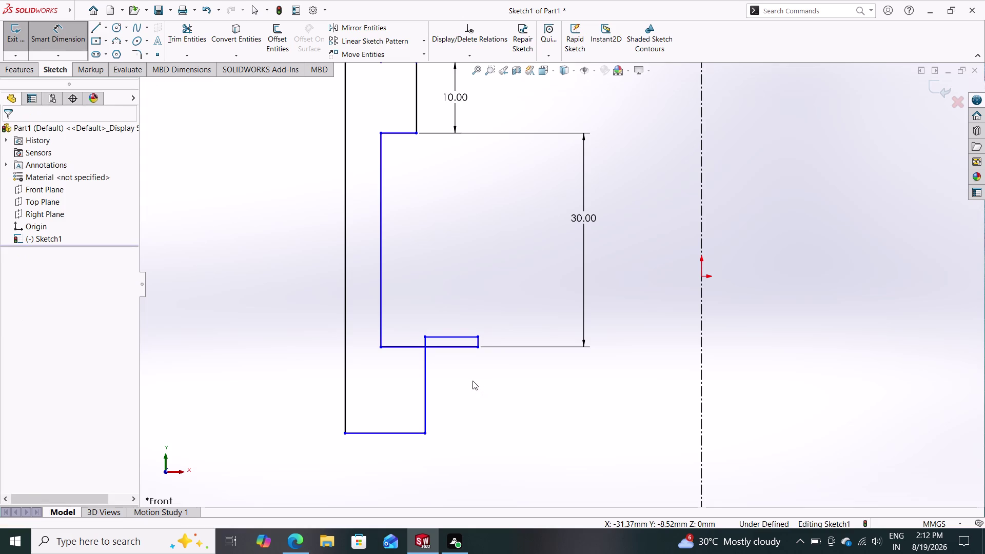
Reposition the step corners into a narrow notch beneath the 30 mm section.
drag(480, 335, 451, 377)
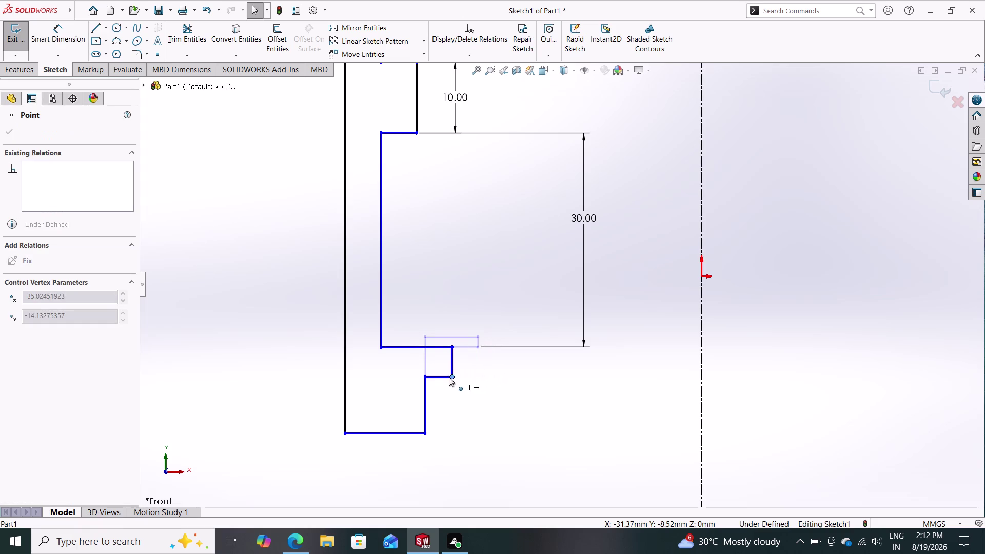
drag(451, 378, 470, 371)
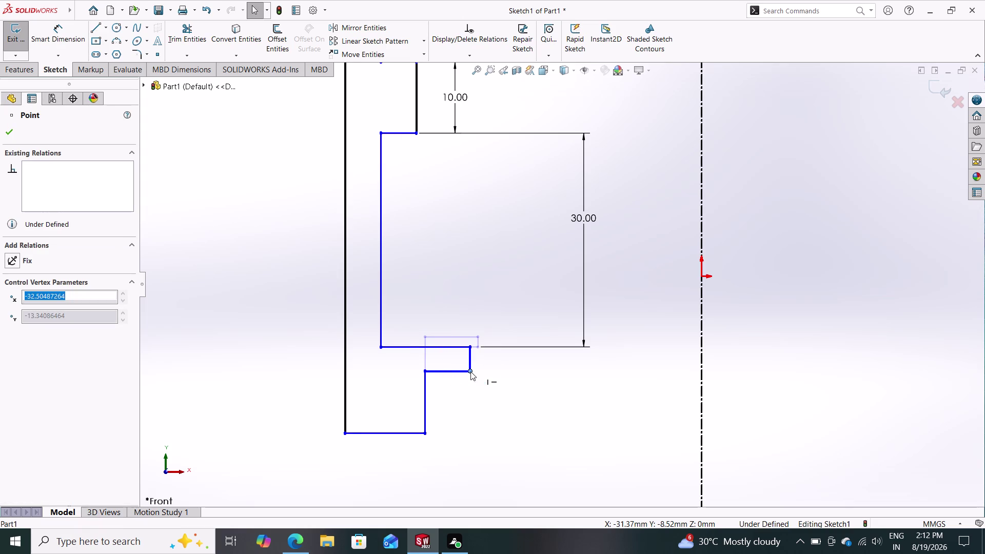
key(Escape)
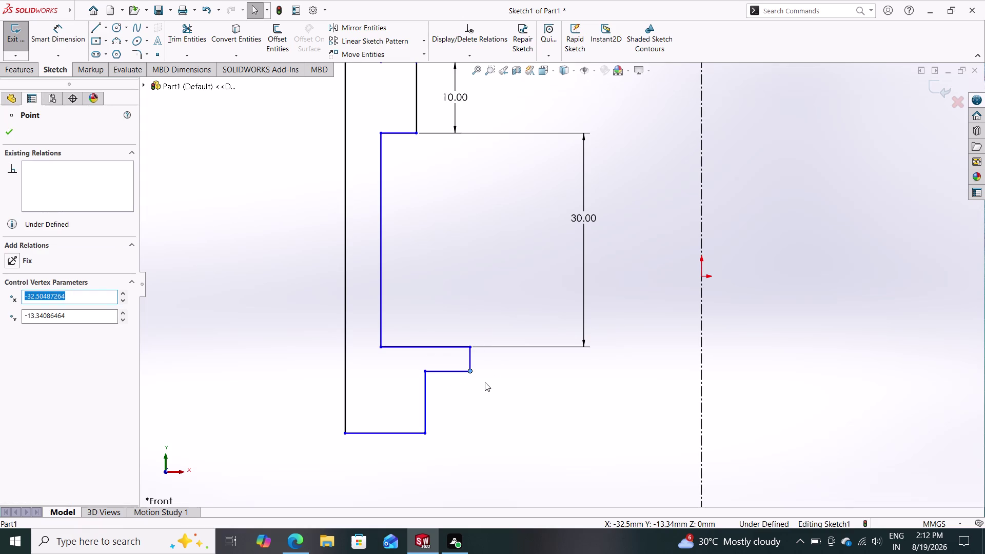
drag(468, 346, 435, 347)
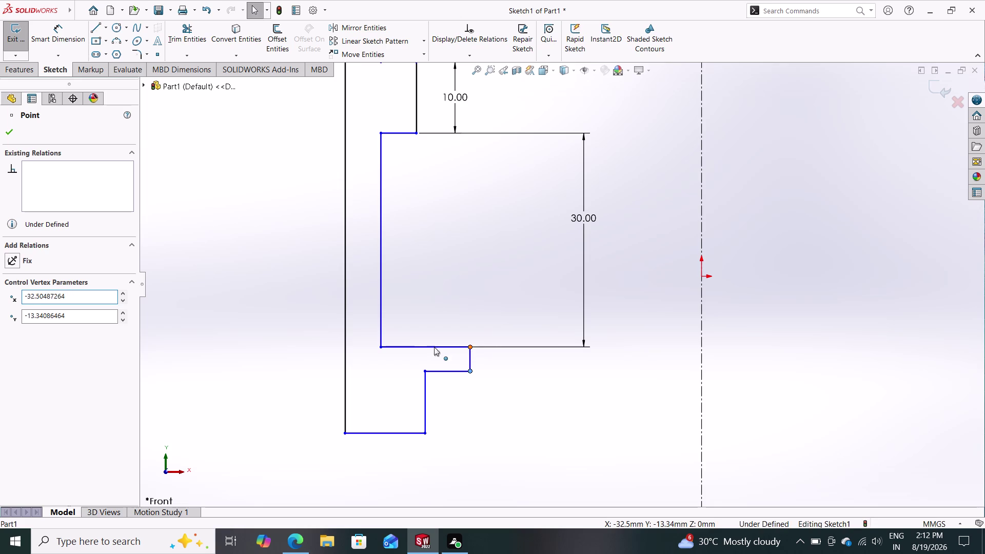
drag(435, 347, 435, 341)
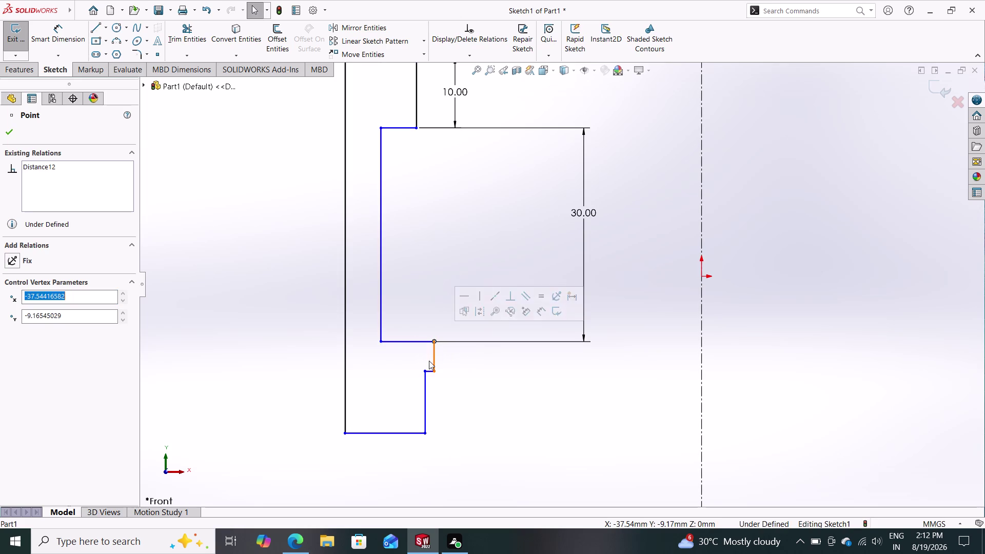
drag(424, 370, 391, 369)
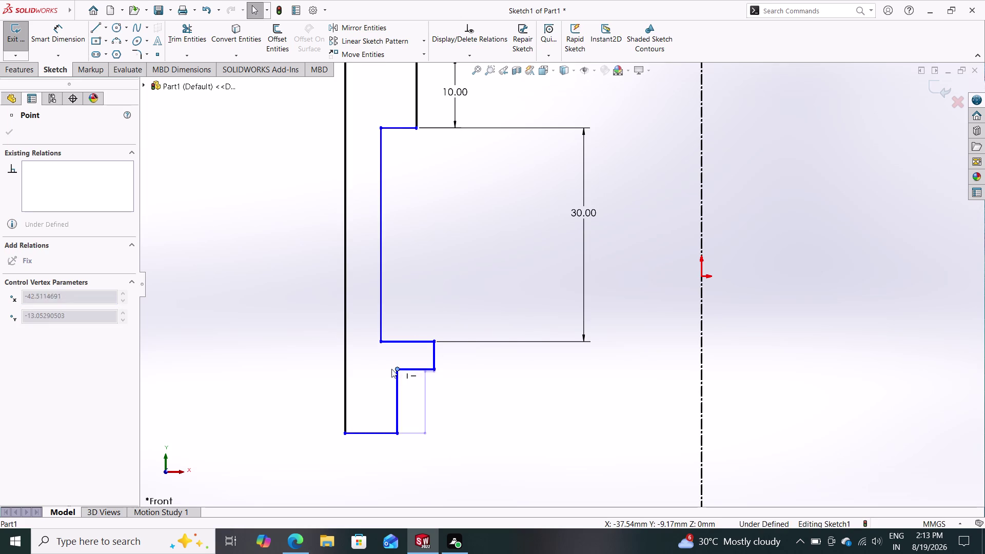
drag(391, 370, 392, 369)
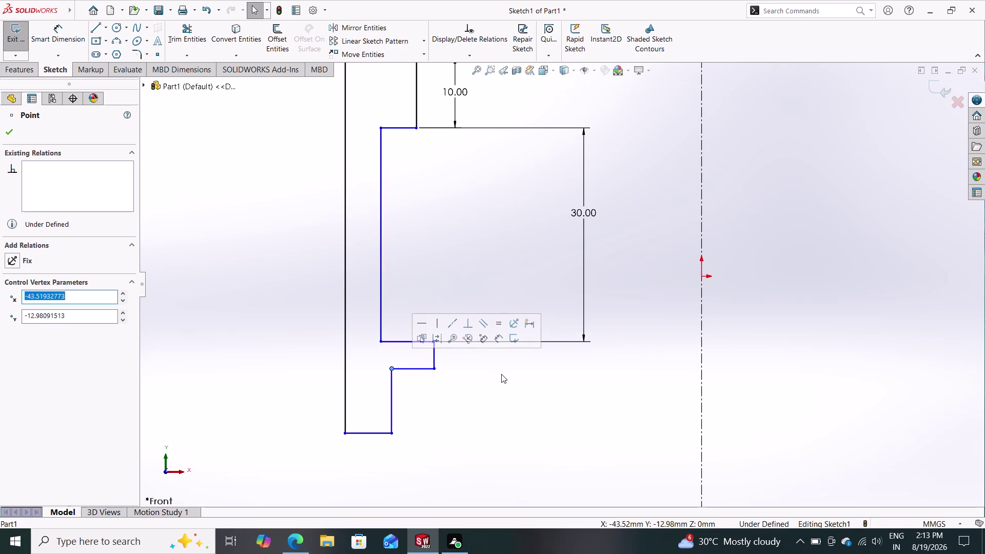
drag(501, 374, 517, 383)
key(Escape)
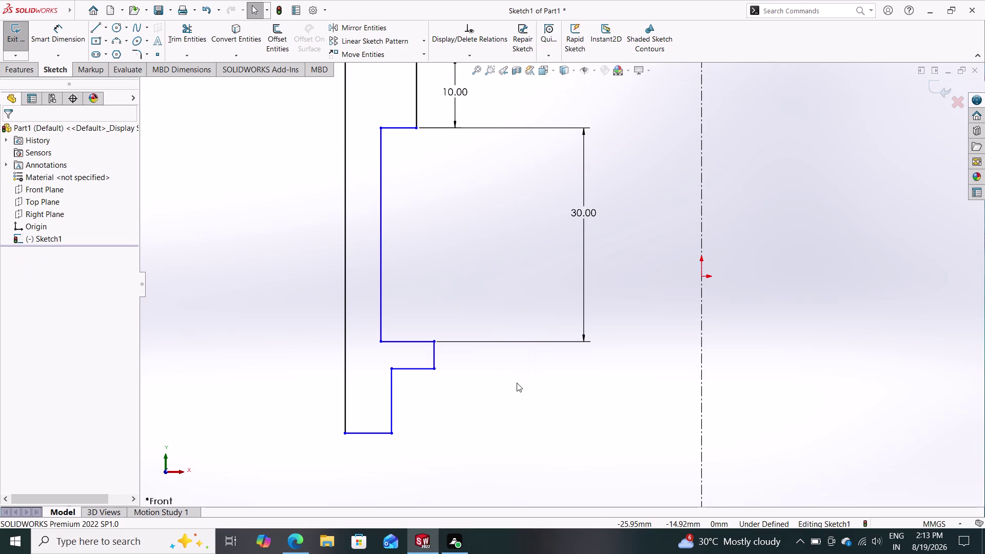
scroll(down, 3)
scroll(up, 3)
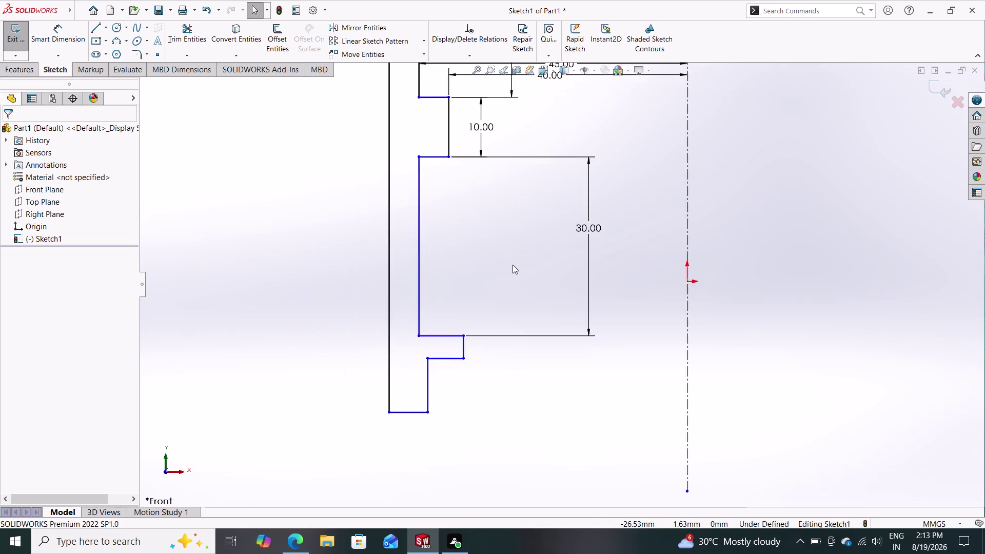
scroll(up, 3)
scroll(up, 3)
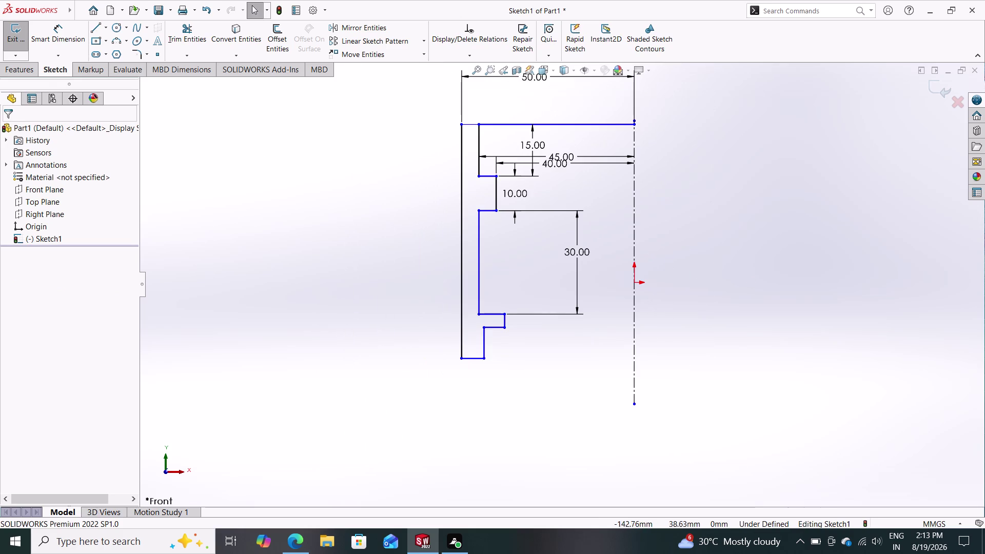
click(61, 27)
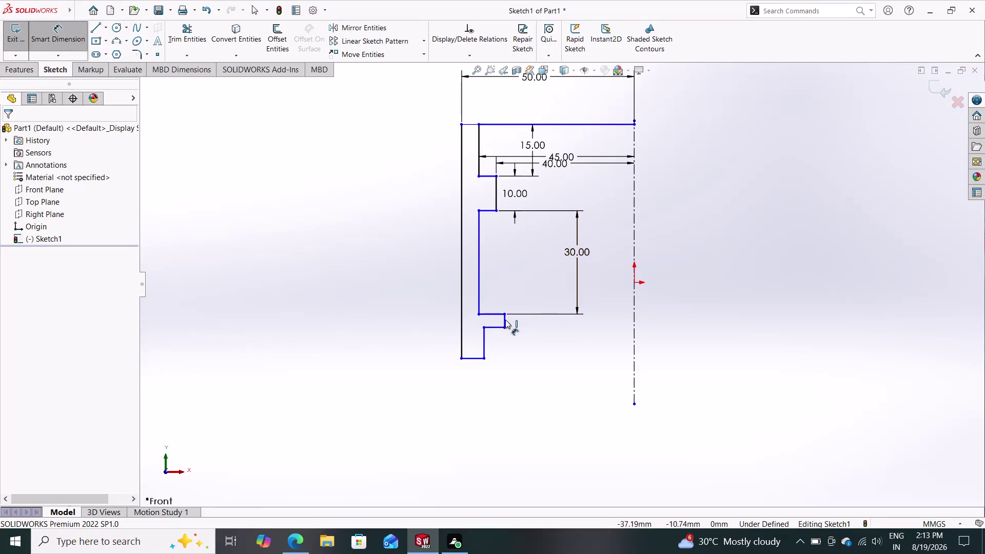
Dimension the small lower step edge to 10 mm.
click(505, 319)
click(535, 324)
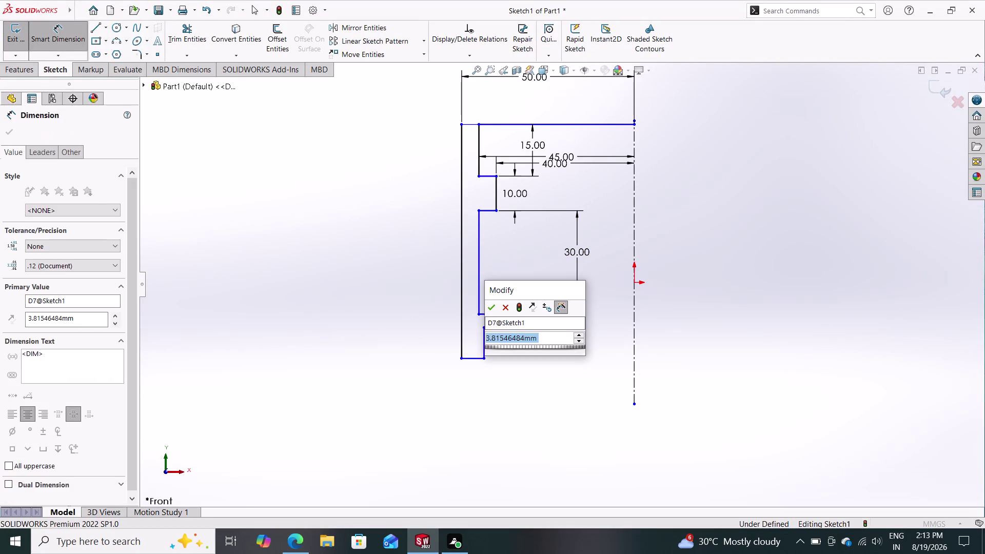
text(10)
key(Return)
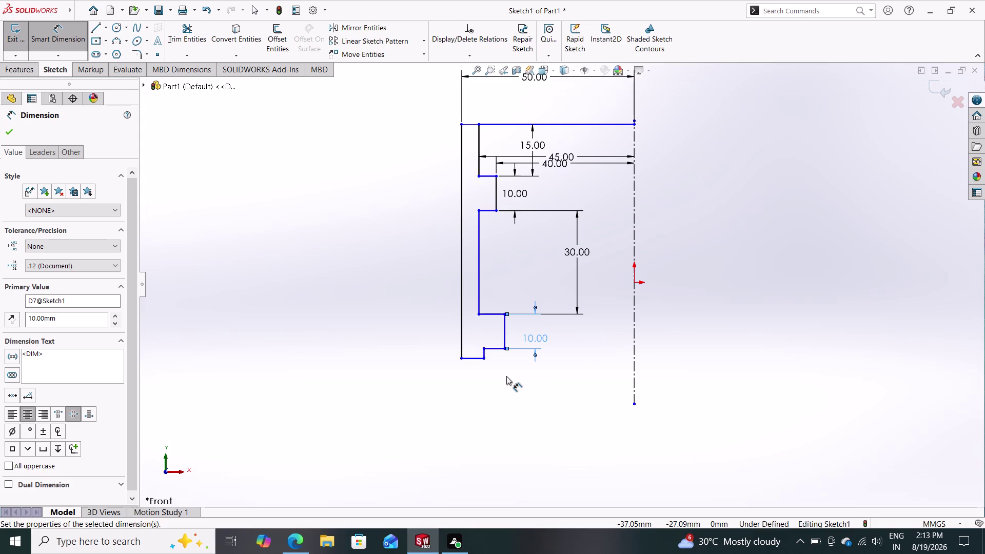
Give the long outer vertical edge a 100 mm overall height.
click(463, 265)
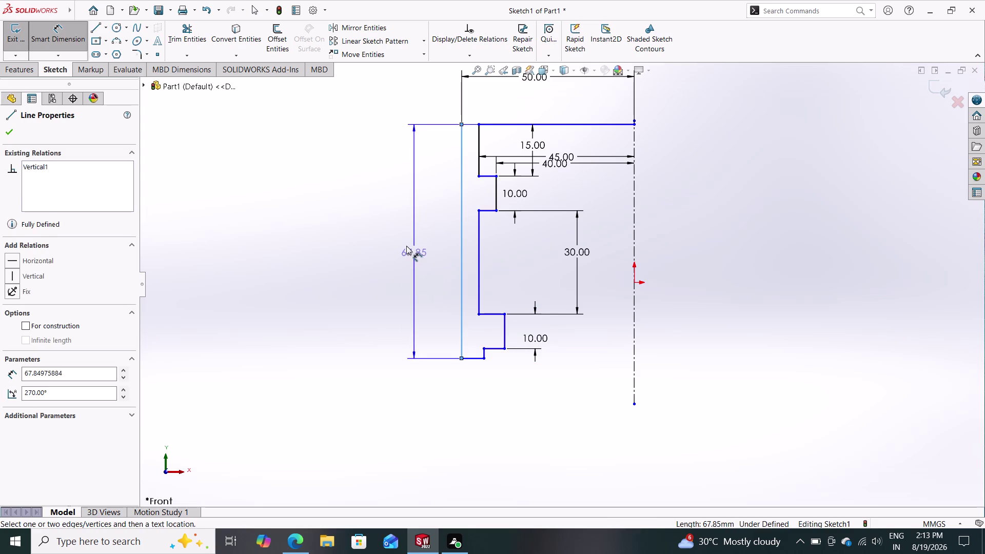
click(406, 245)
key(4)
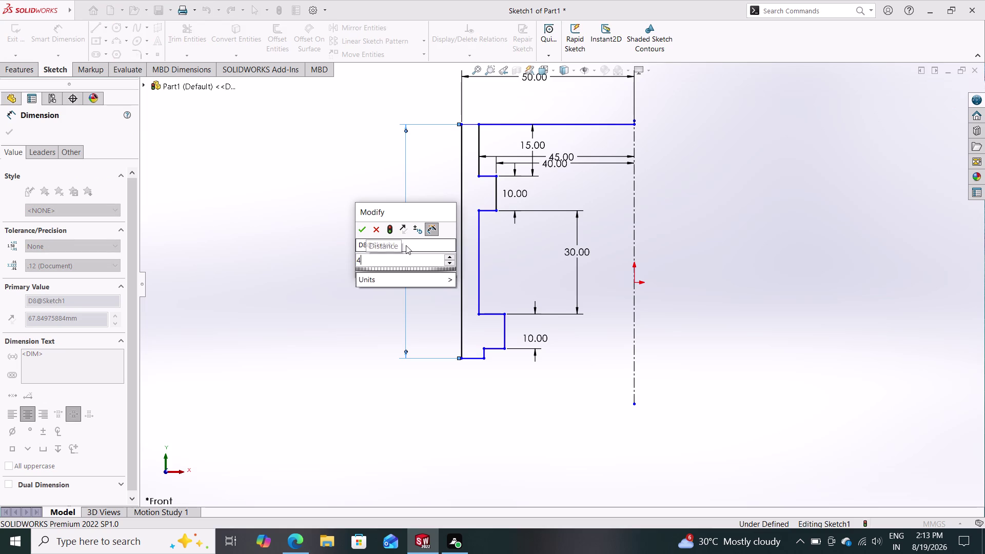
key(BackSpace)
text(100)
key(Return)
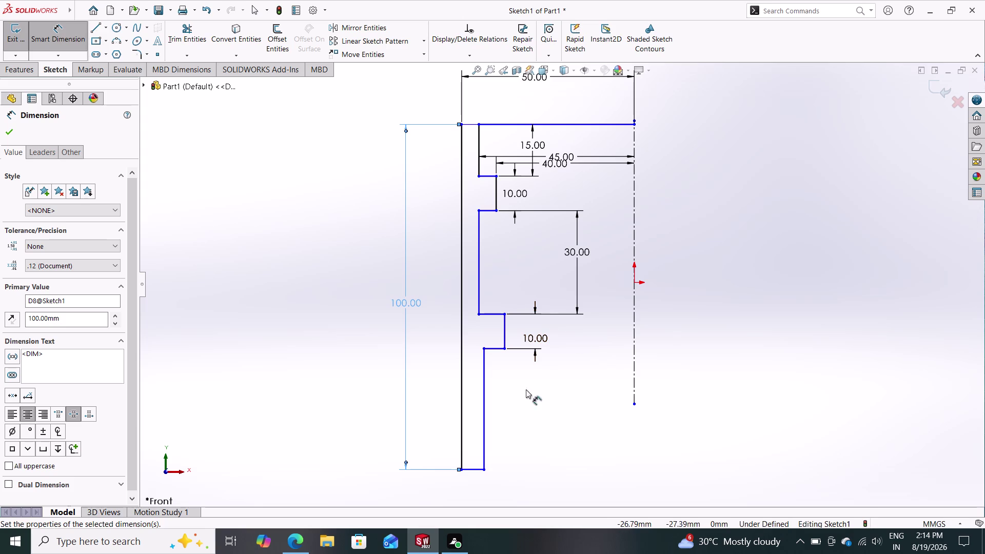
click(483, 468)
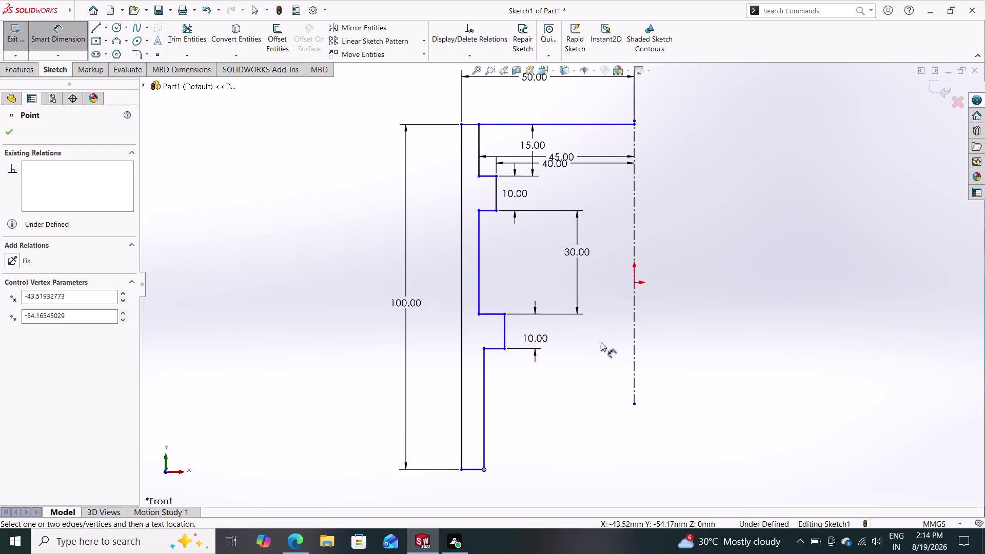
Dimension the bottom corner 50 mm vertically below the sketch origin.
click(635, 281)
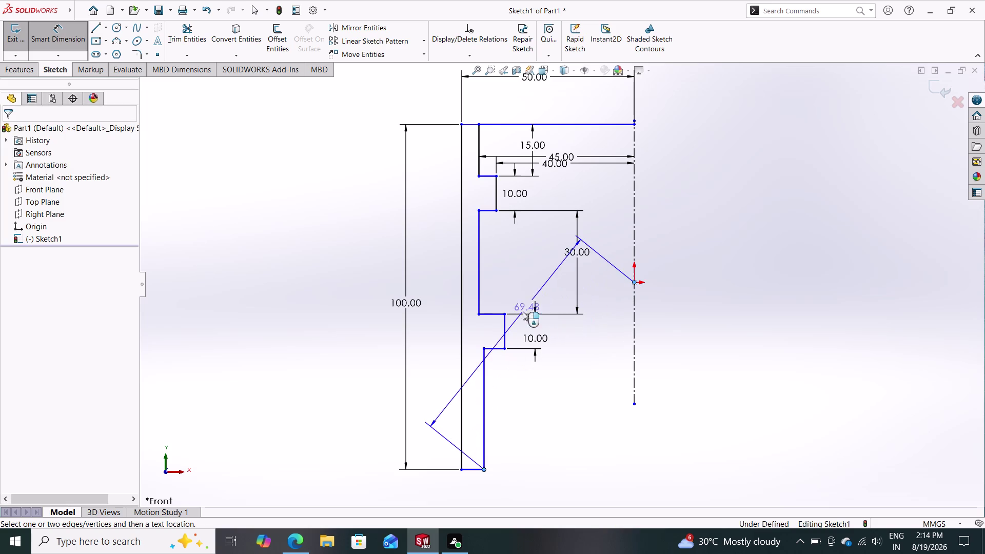
click(741, 367)
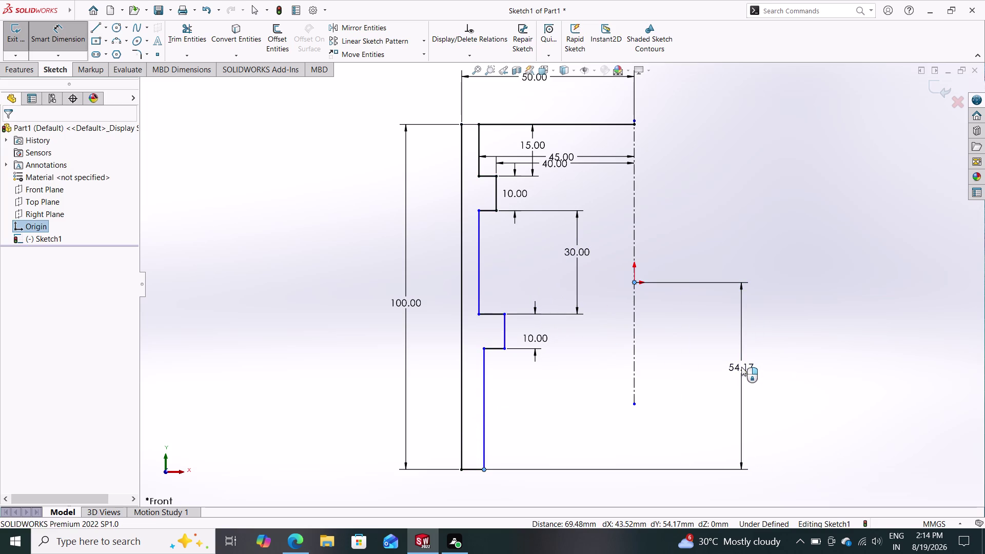
text(50)
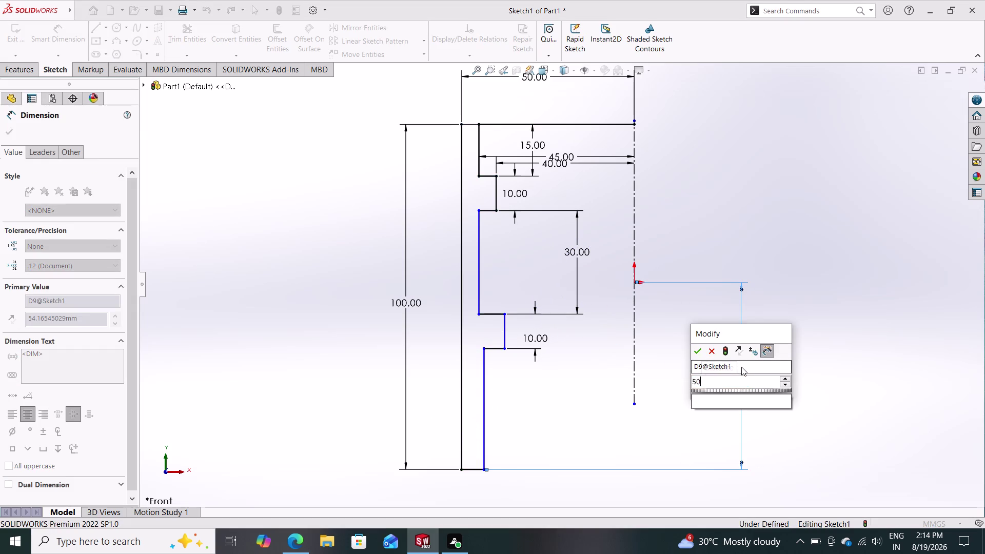
key(Return)
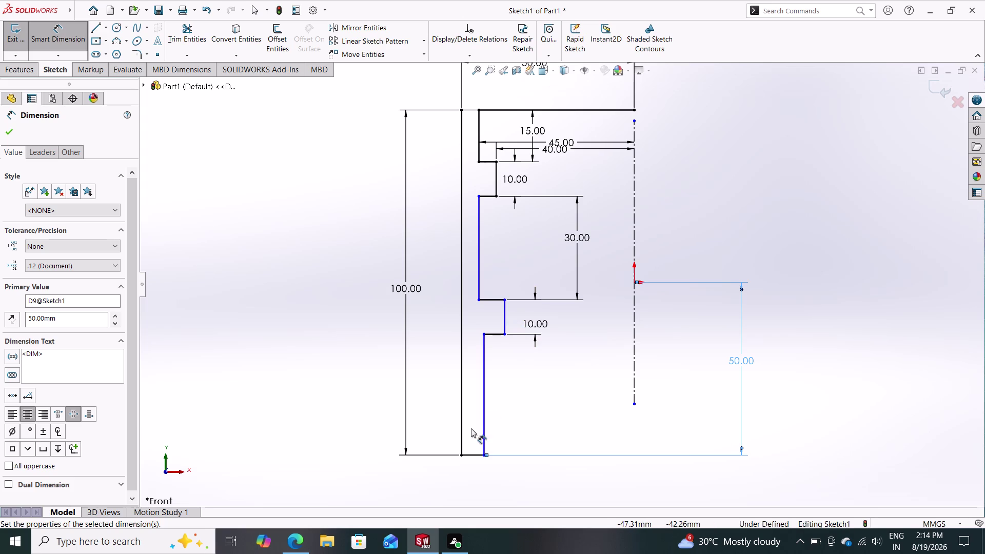
click(486, 404)
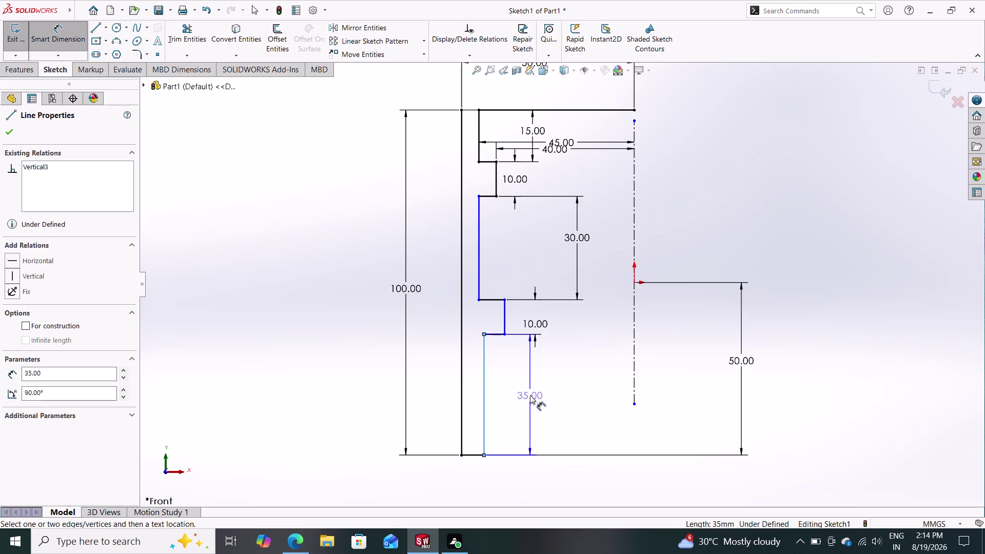
Cancel the over-defining 35 mm dimension and delete the 100 mm overall height.
click(530, 395)
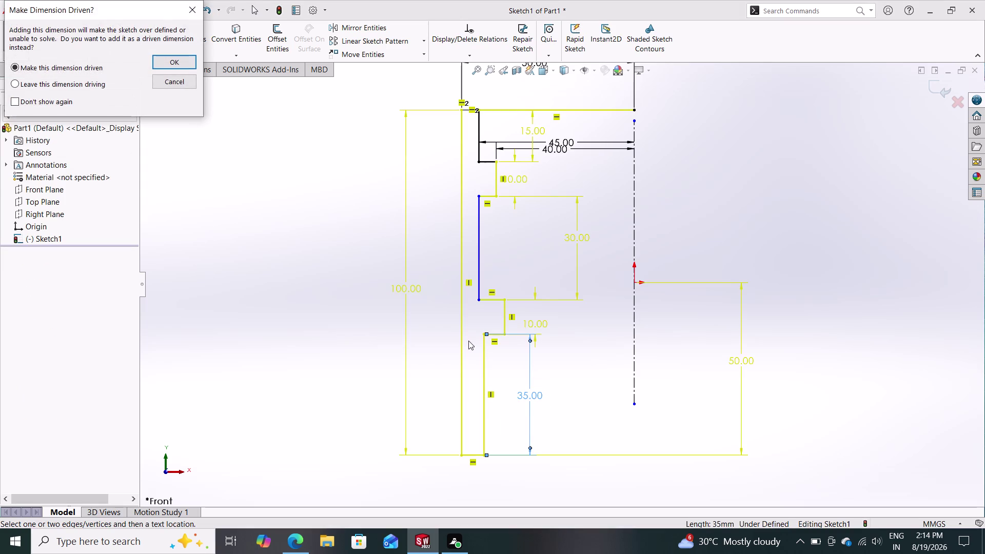
click(178, 82)
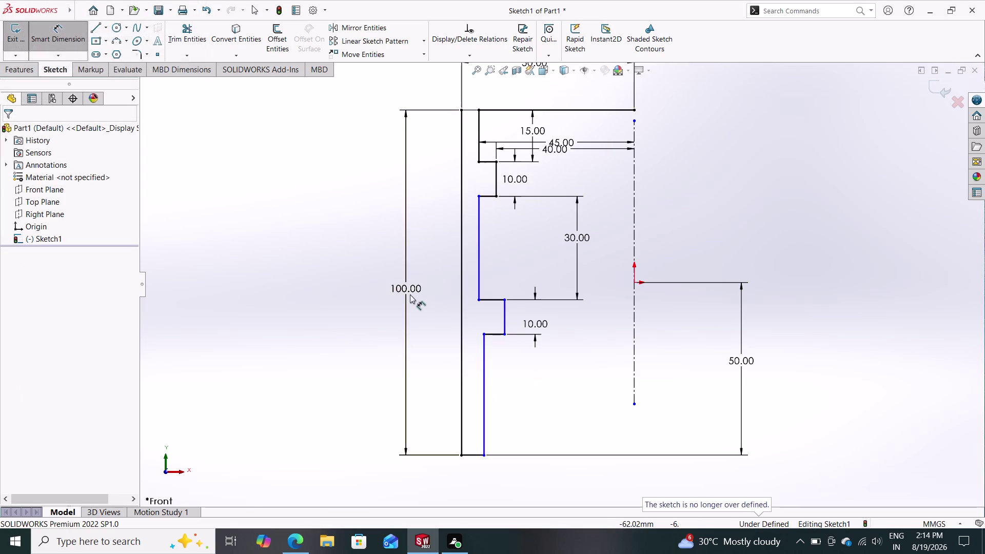
click(398, 280)
key(Delete)
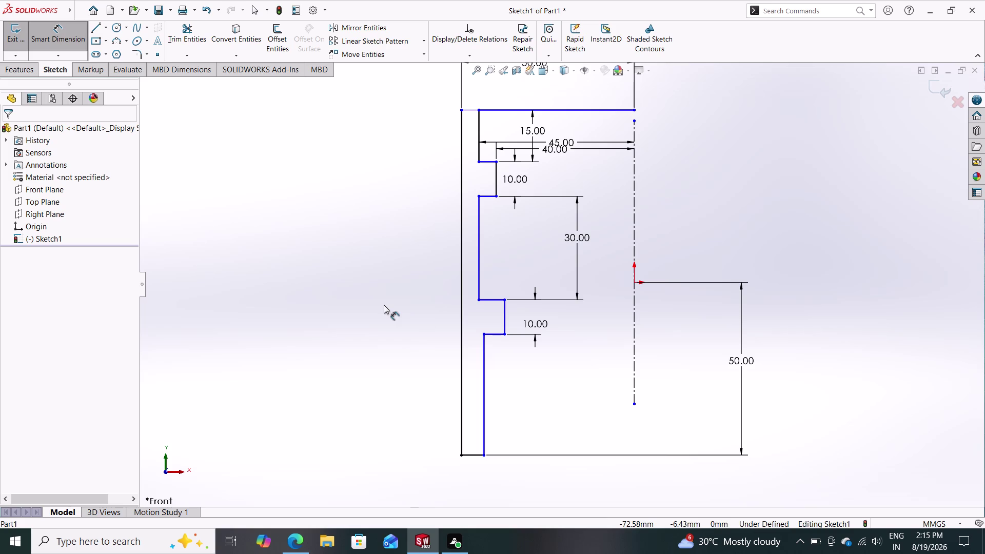
click(58, 34)
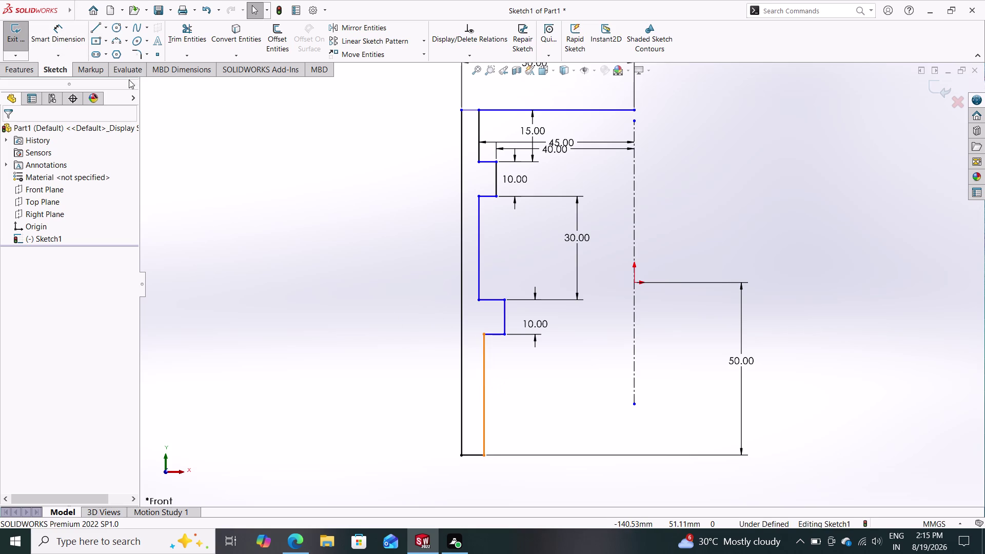
Dimension the bottom step's vertical edge to 15 mm and delete the 50 mm dimension.
click(64, 26)
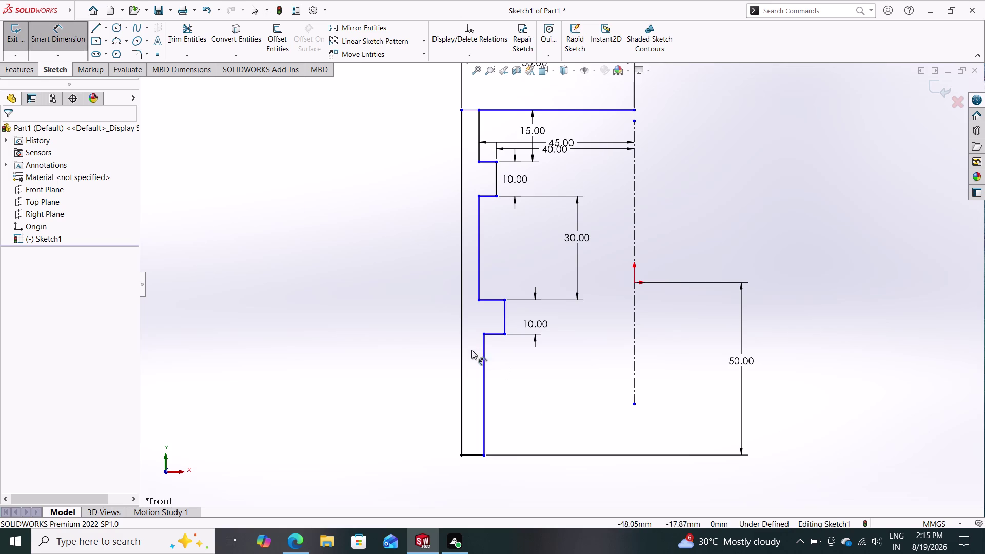
click(483, 367)
click(547, 396)
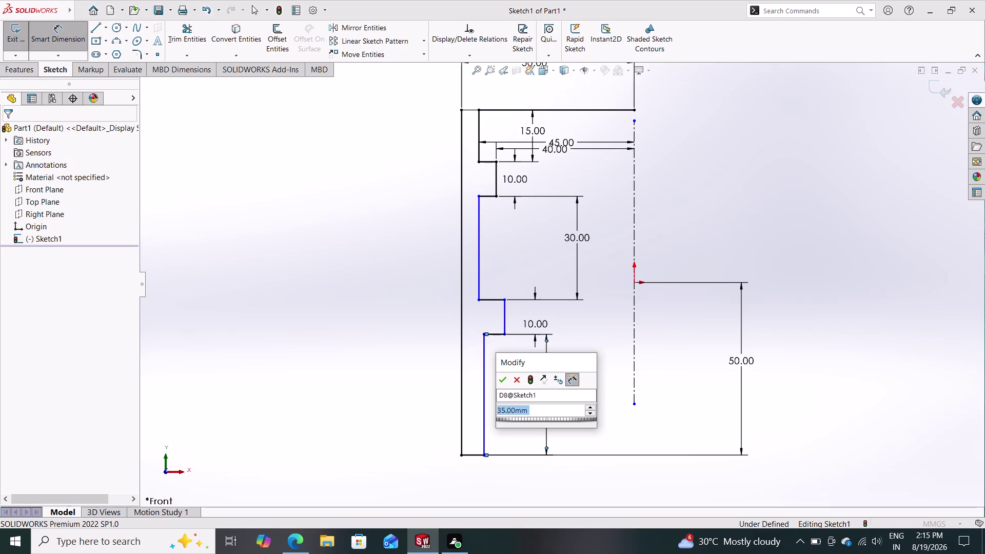
text(15)
key(Return)
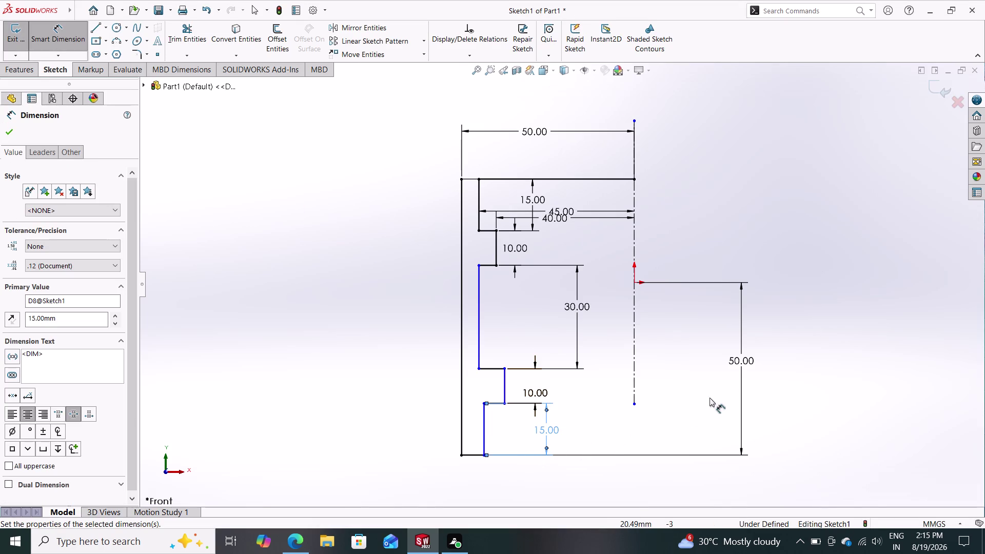
click(740, 357)
key(Delete)
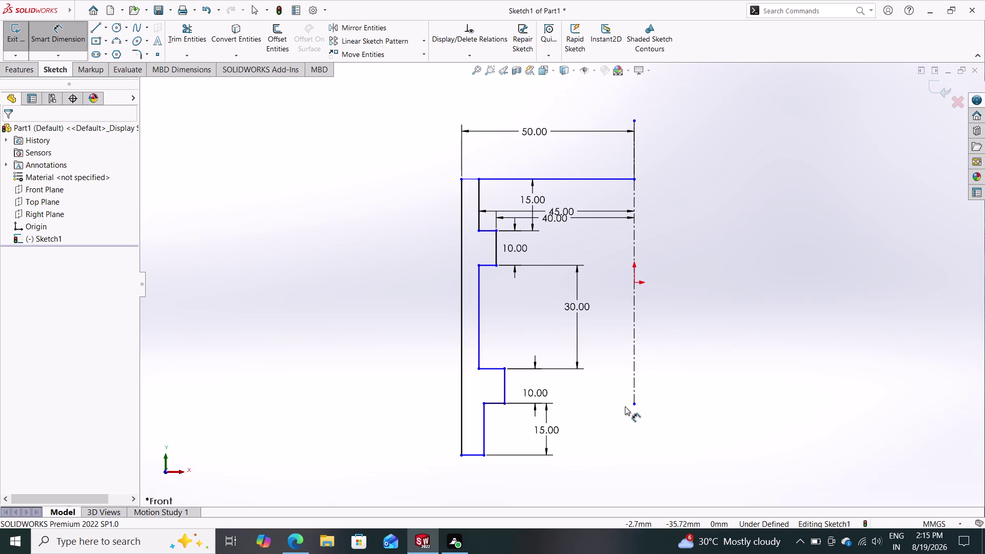
drag(633, 404, 631, 468)
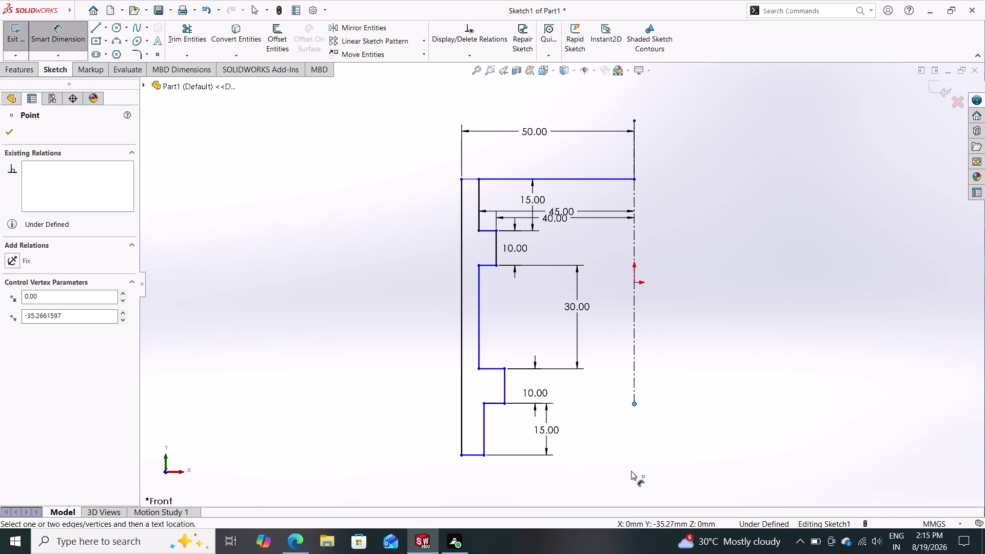
drag(631, 469, 631, 471)
drag(635, 406, 636, 406)
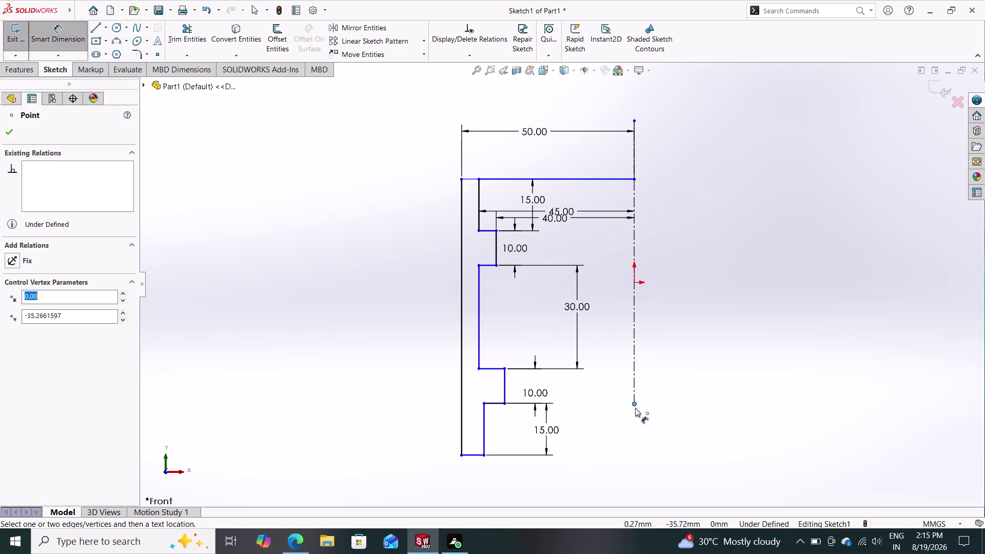
drag(635, 406, 633, 439)
key(Escape)
key(Escape)
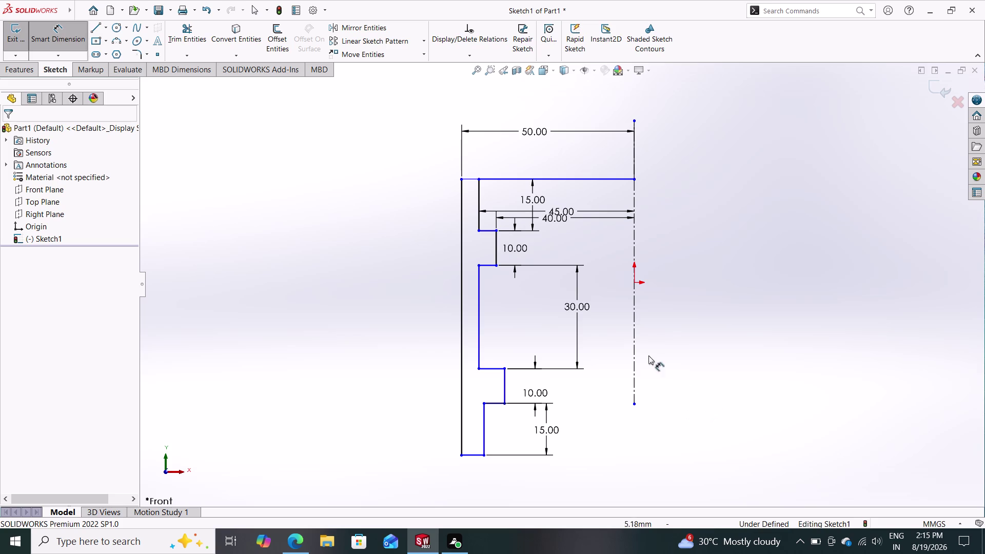
click(506, 179)
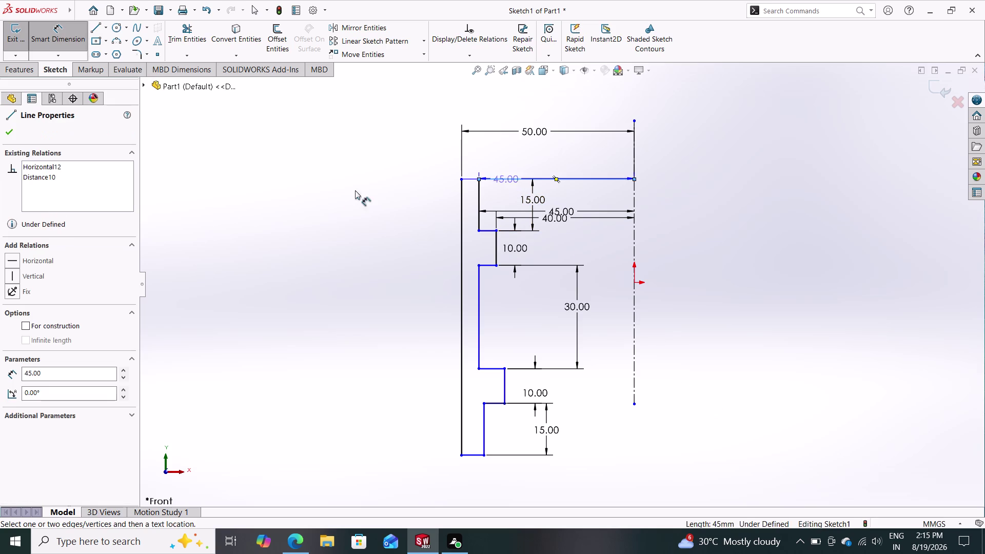
key(Escape)
key(Escape)
key(Escape)
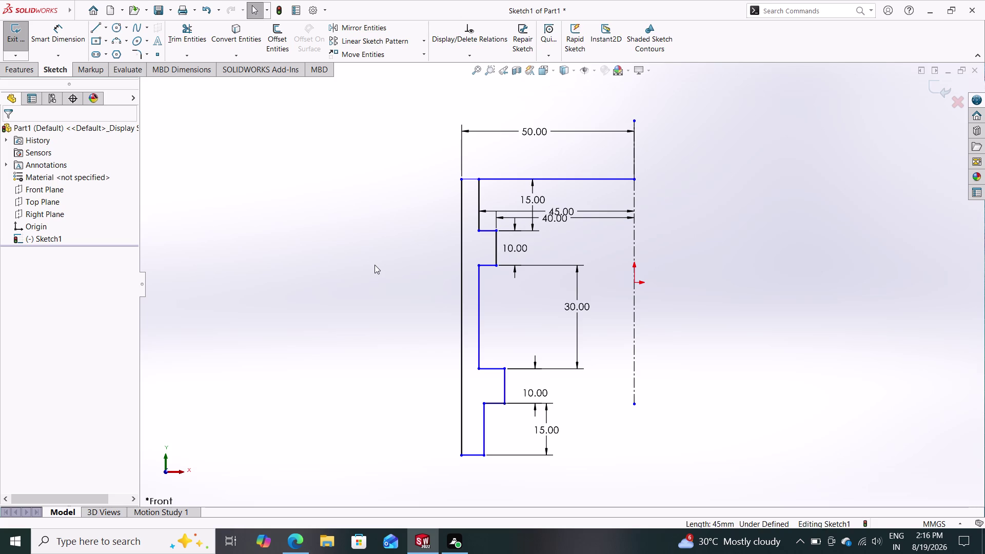
click(96, 27)
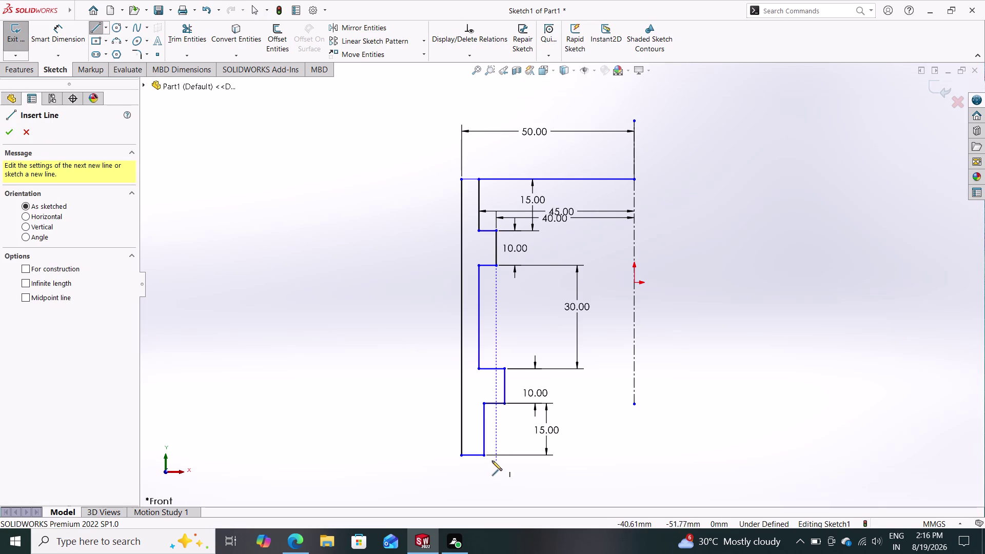
Draw a bottom edge to the centreline and a vertical edge up the axis.
click(485, 455)
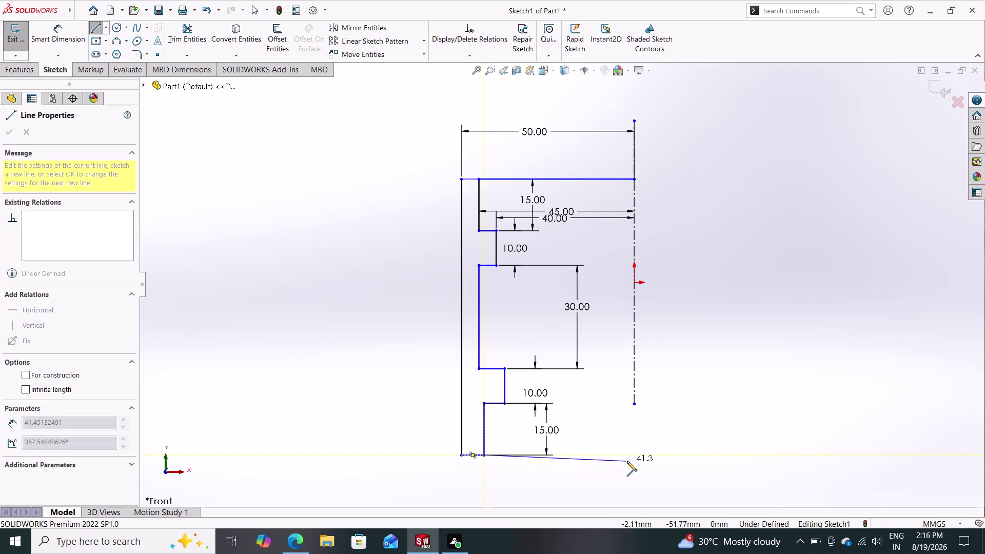
click(634, 457)
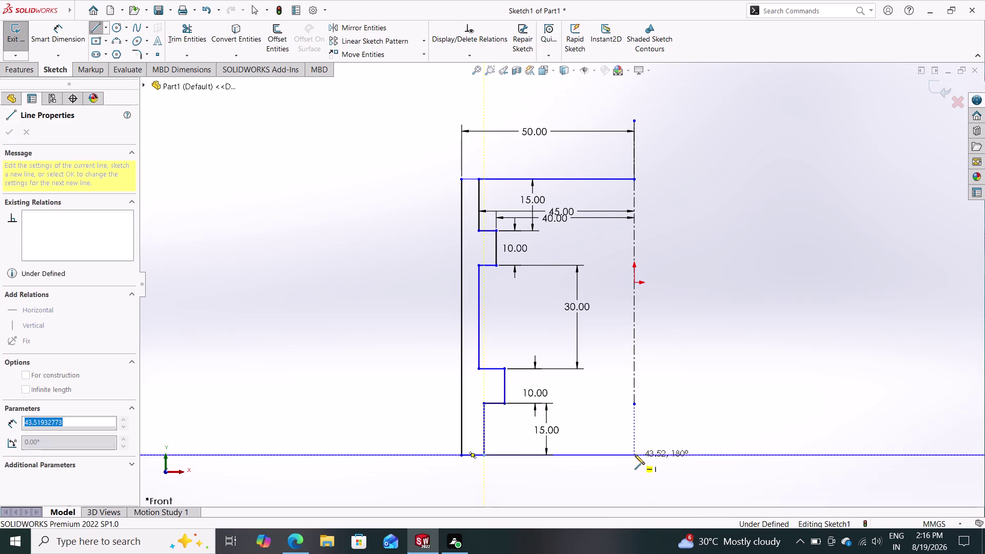
click(634, 179)
key(Escape)
key(grave)
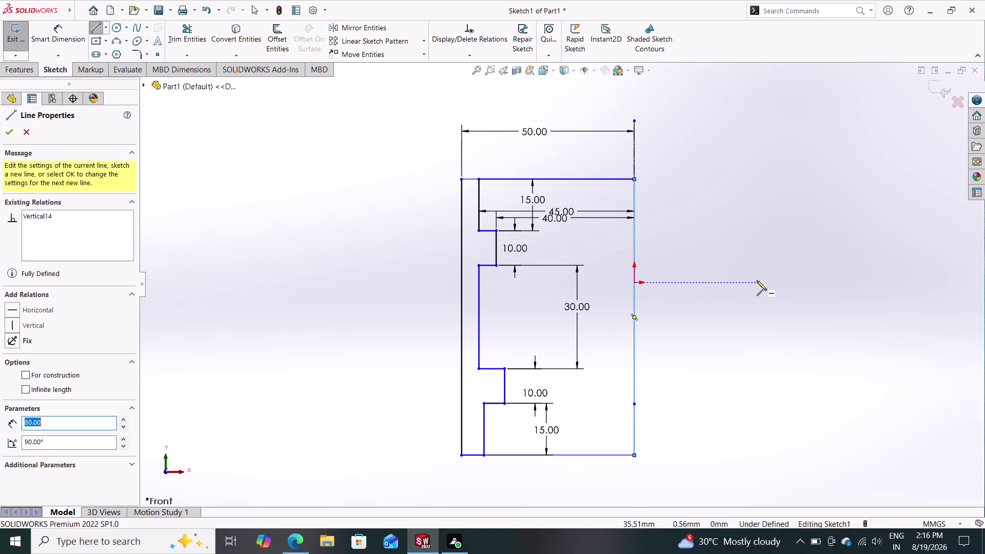
key(Escape)
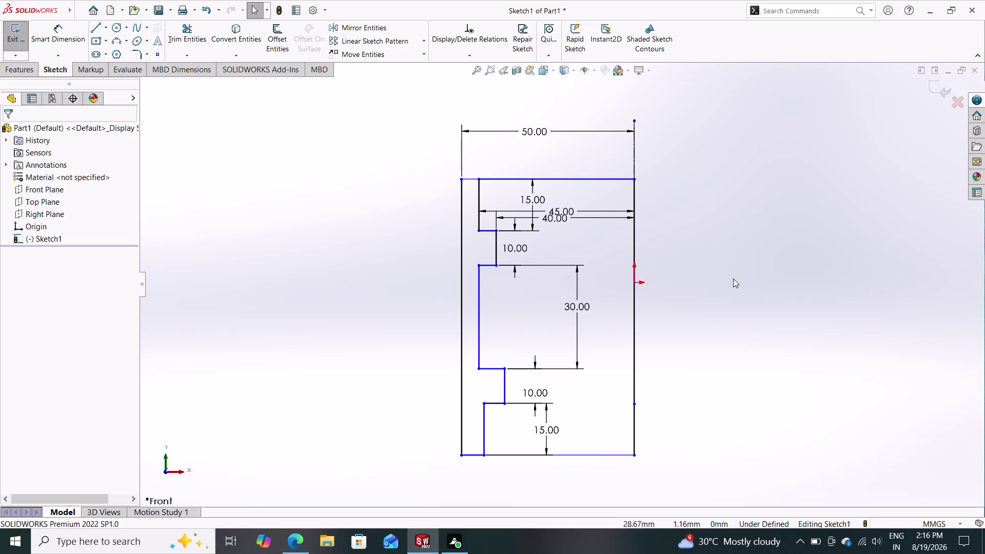
click(18, 68)
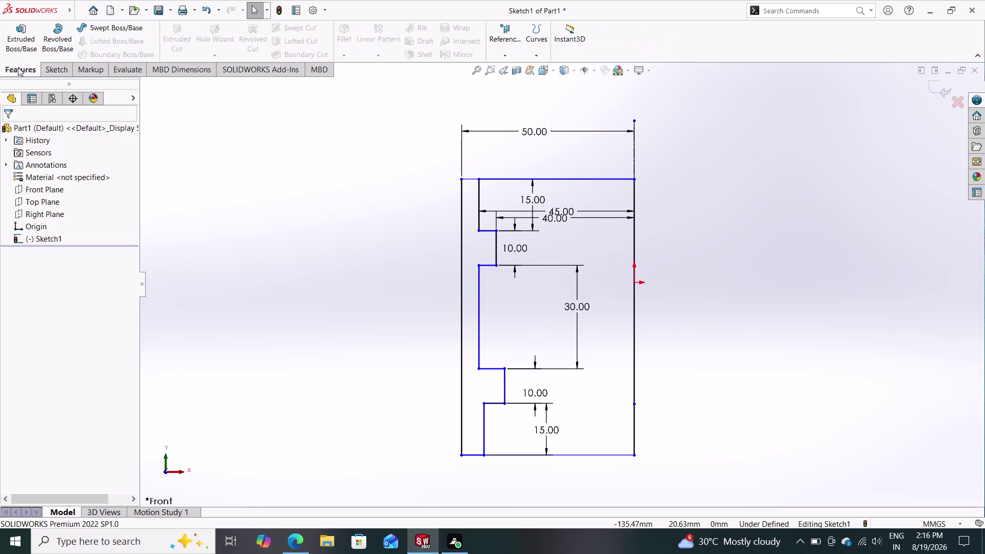
click(49, 33)
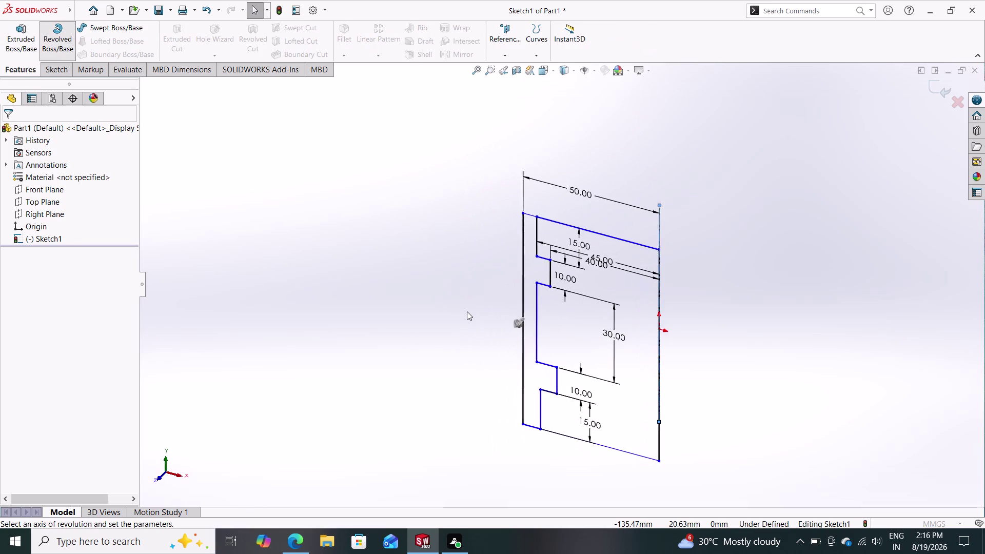
click(658, 360)
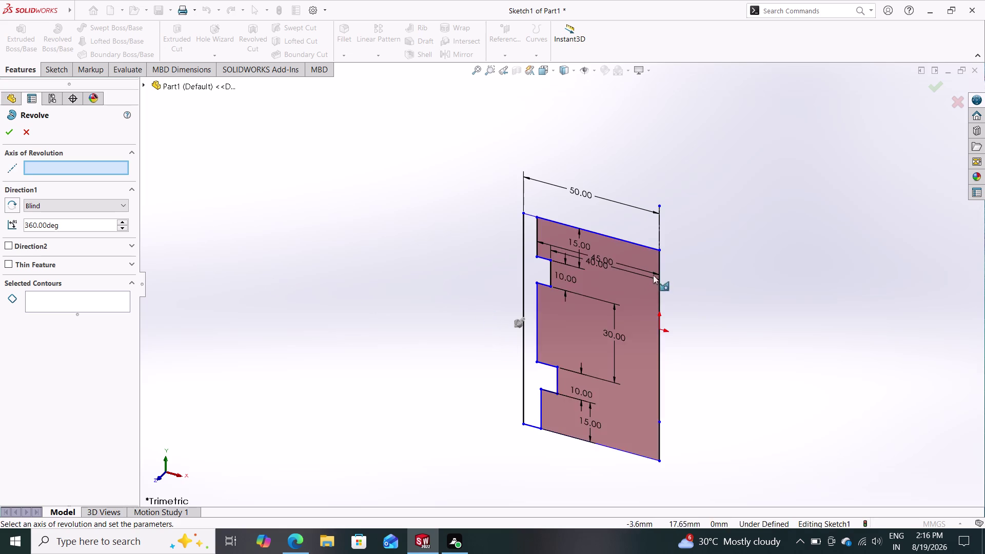
click(659, 225)
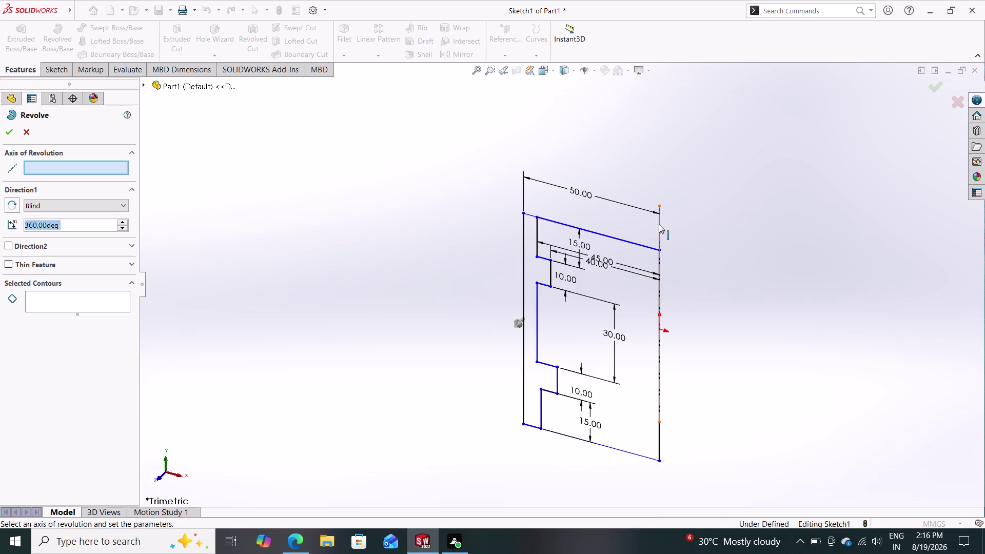
click(5, 129)
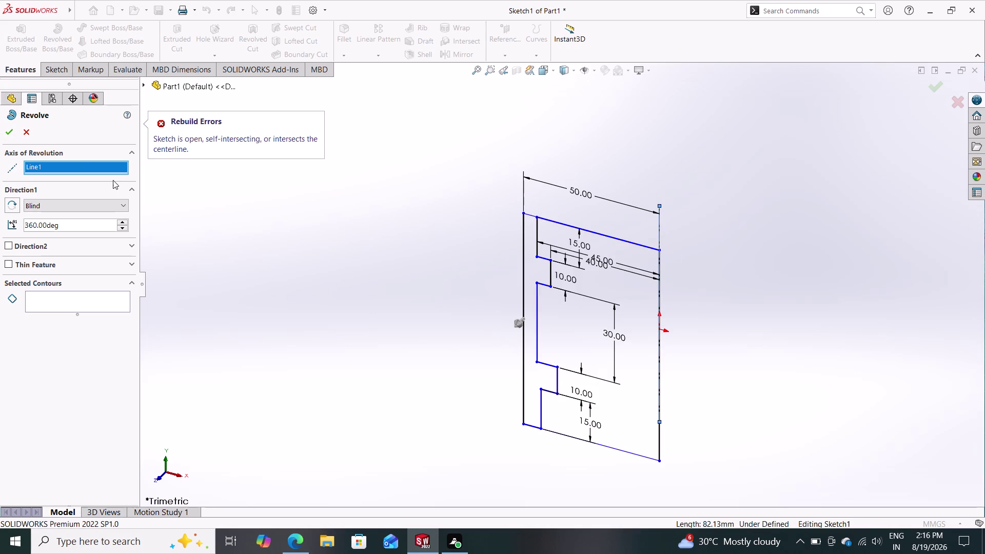
click(28, 128)
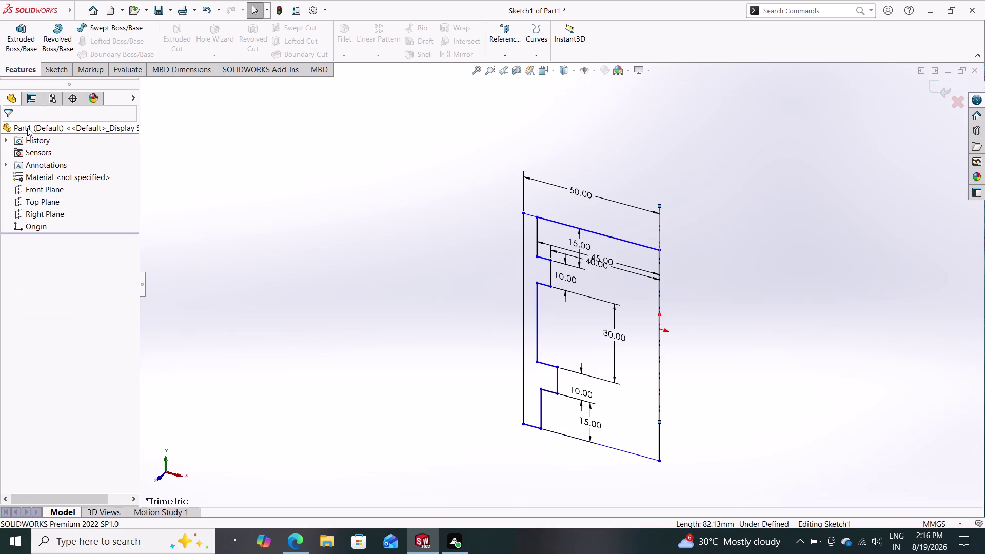
In Front view, delete the extended bottom line and the vertical line along the centreline.
click(502, 70)
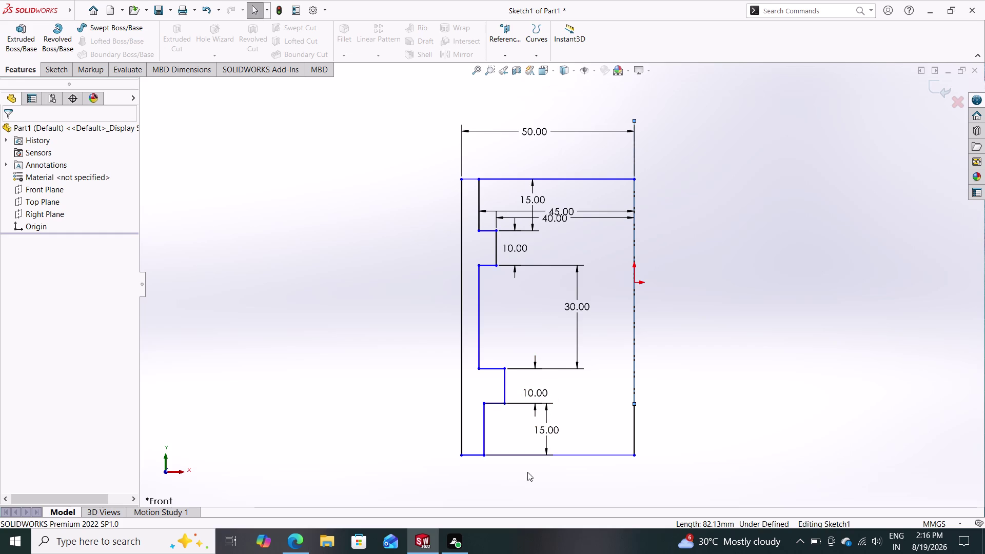
click(581, 459)
key(Delete)
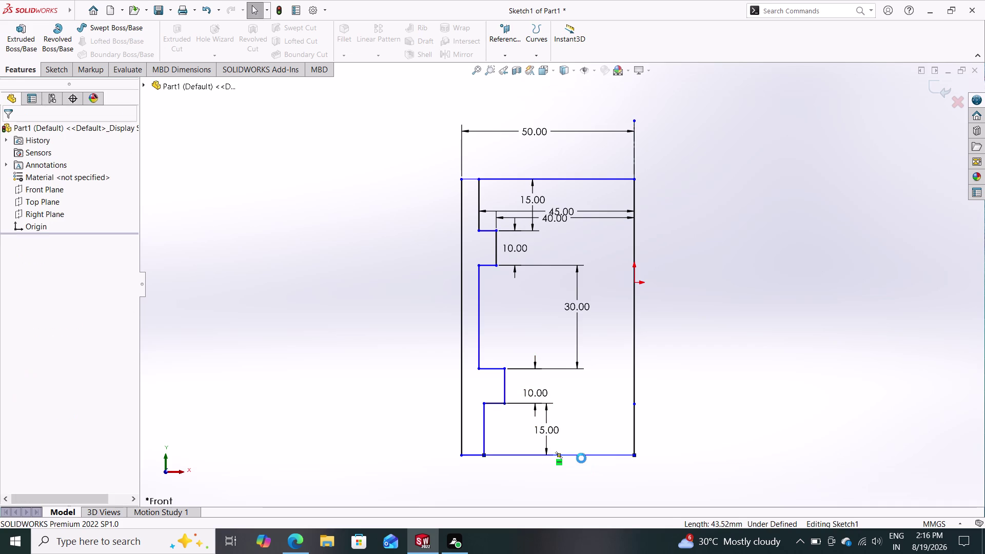
click(634, 375)
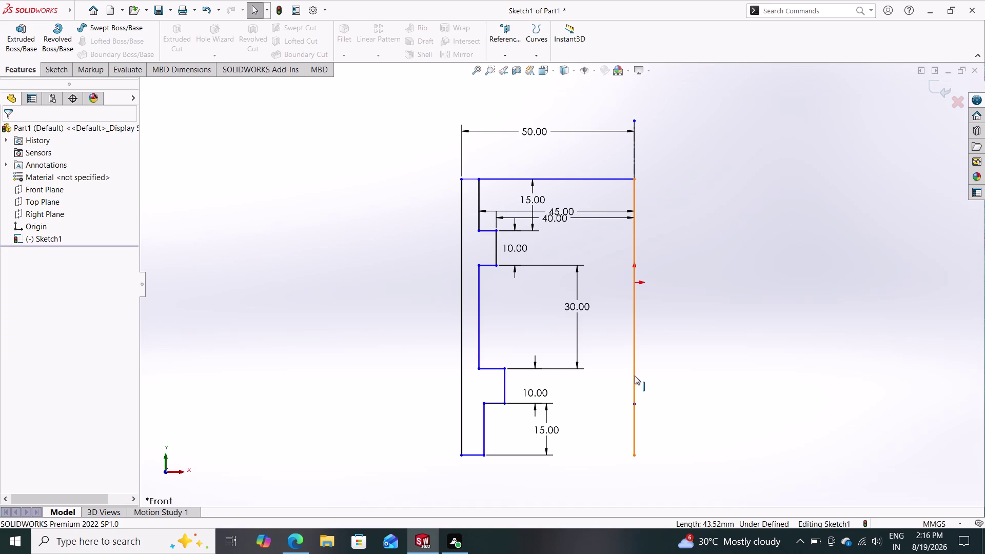
key(Delete)
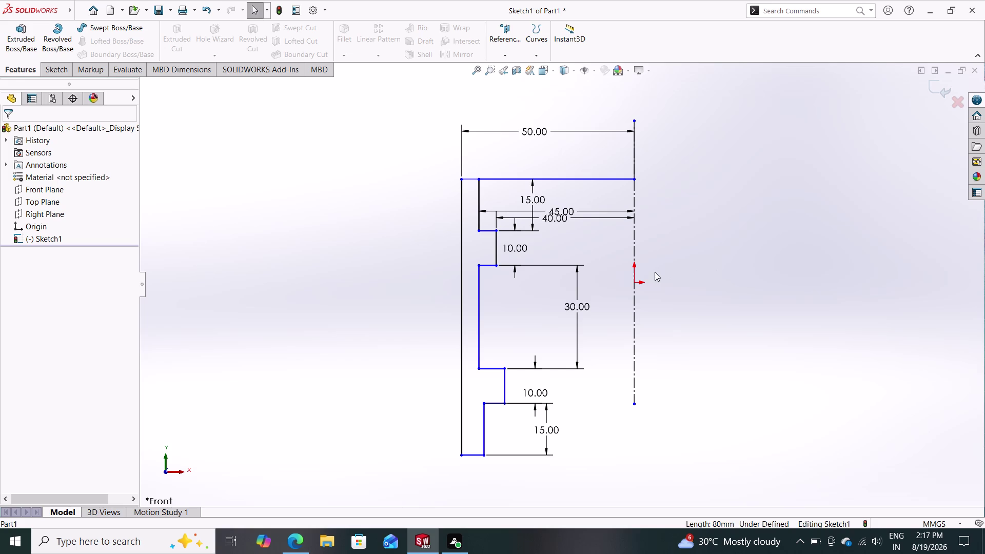
key(Escape)
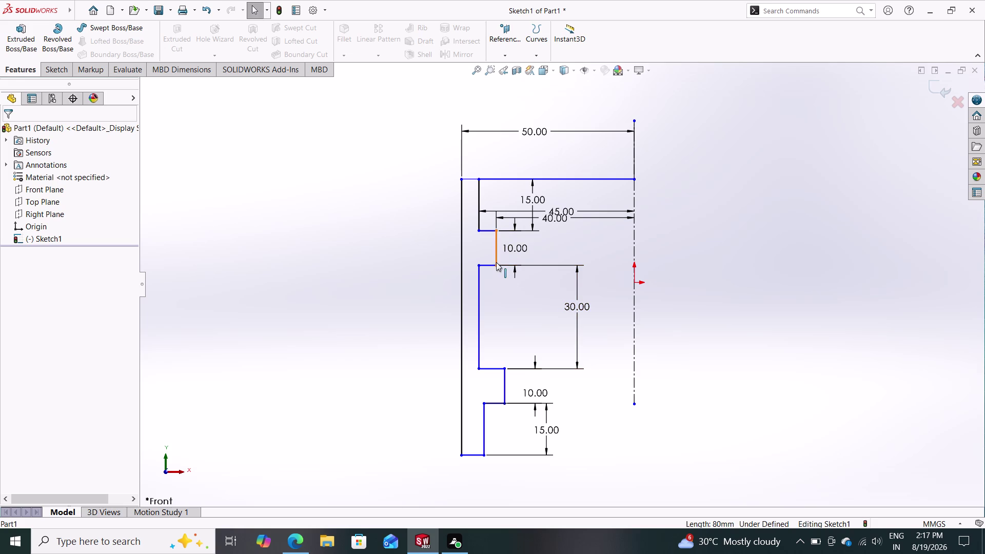
click(496, 263)
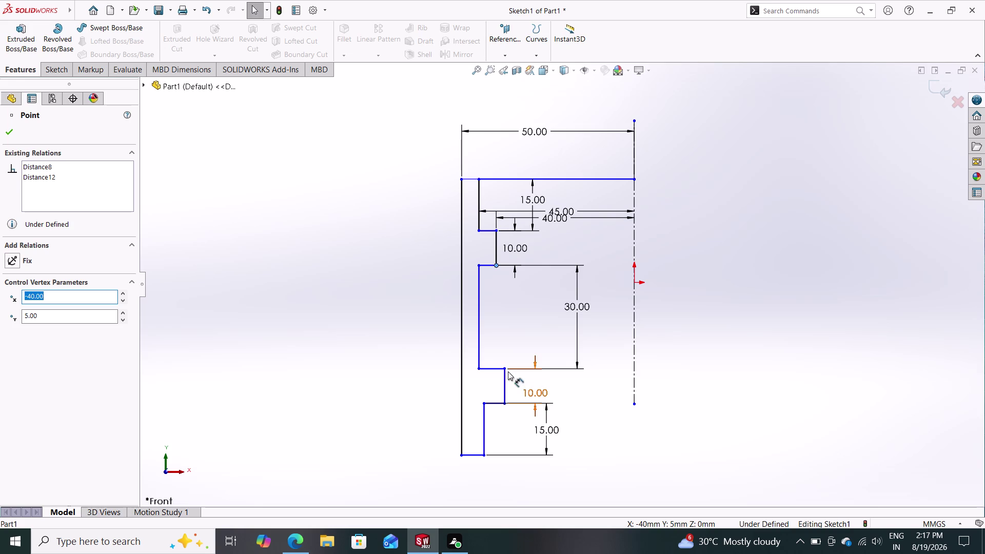
click(505, 368)
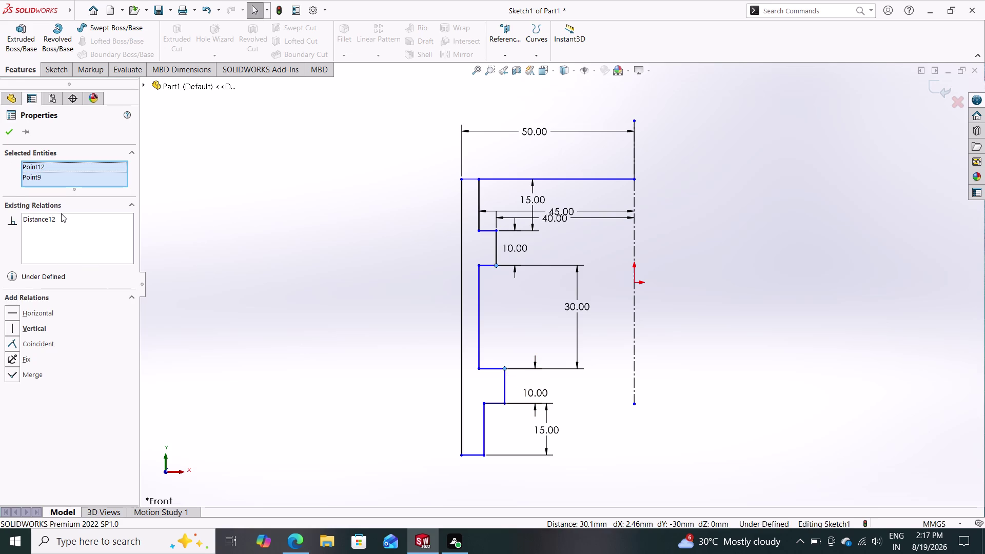
click(36, 330)
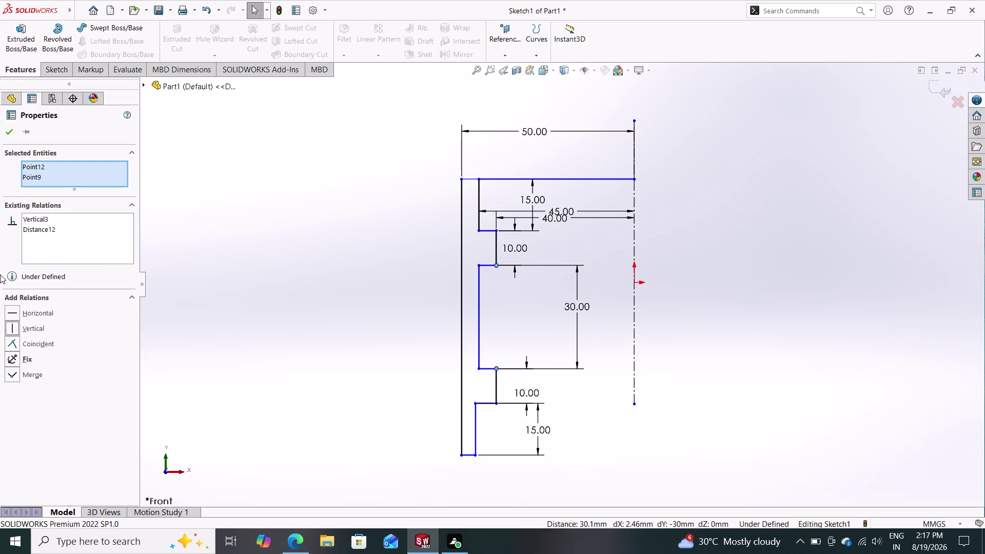
click(7, 128)
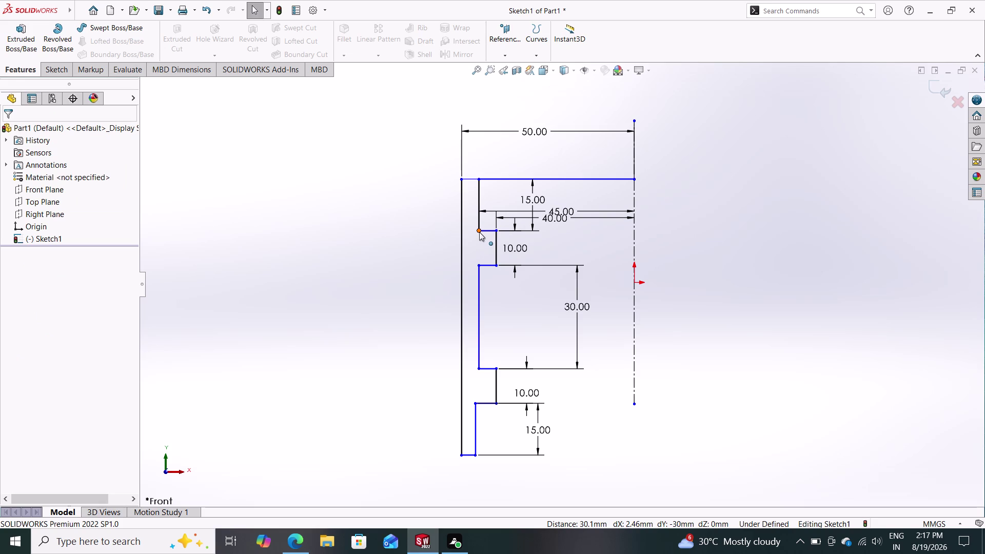
click(479, 204)
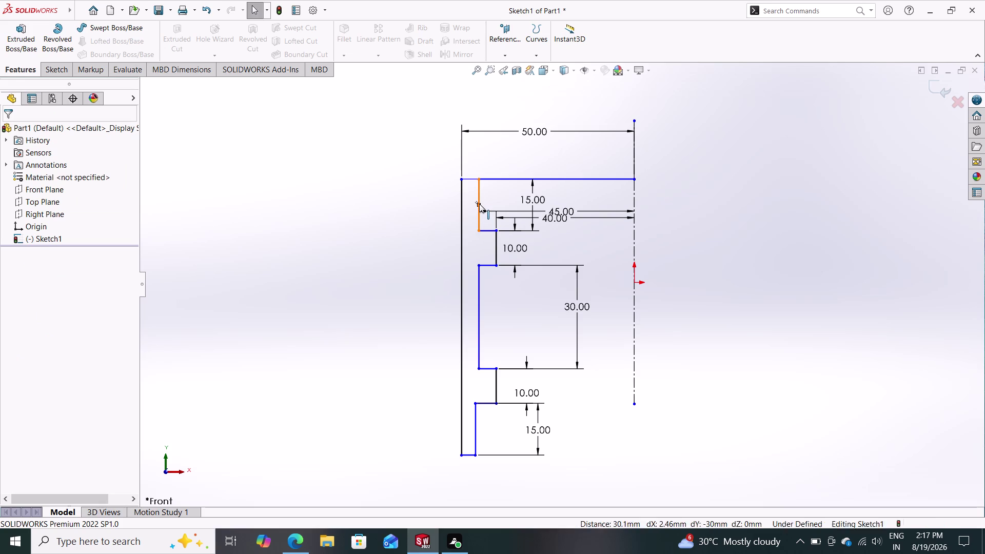
key(Escape)
key(Escape)
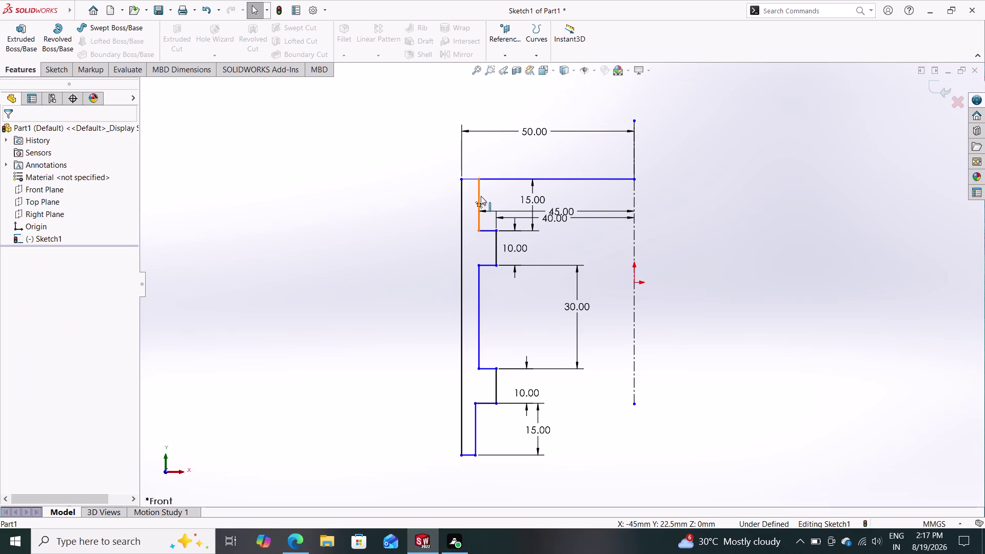
click(476, 196)
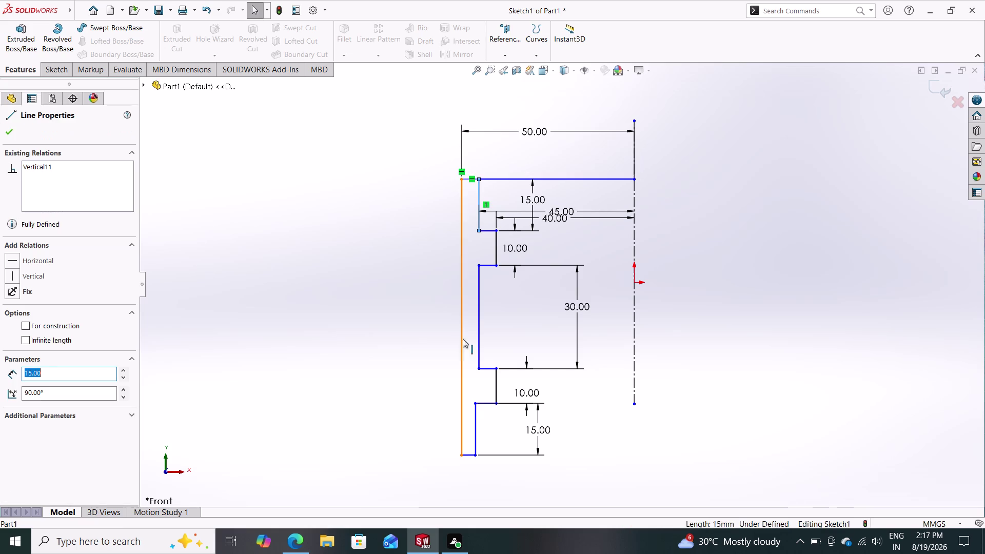
click(475, 430)
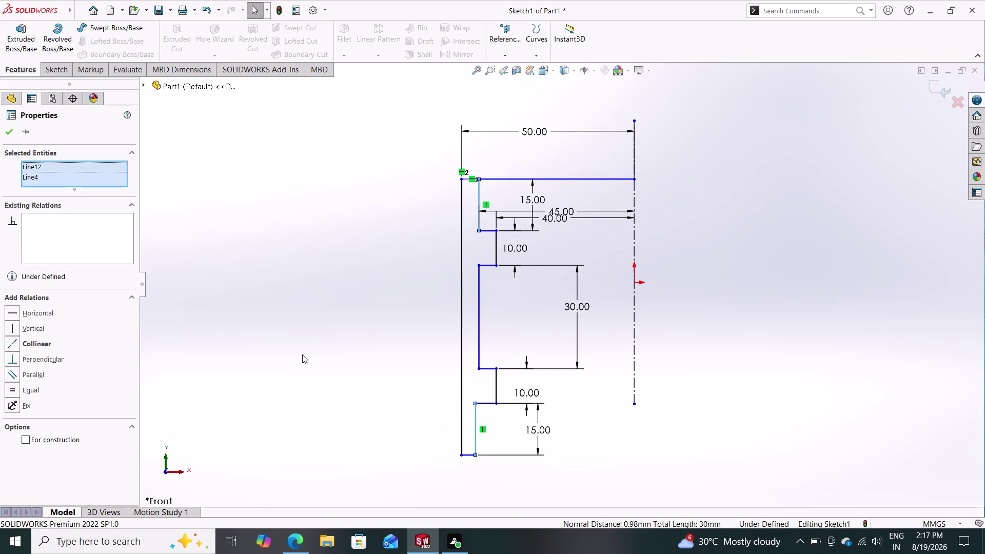
click(44, 329)
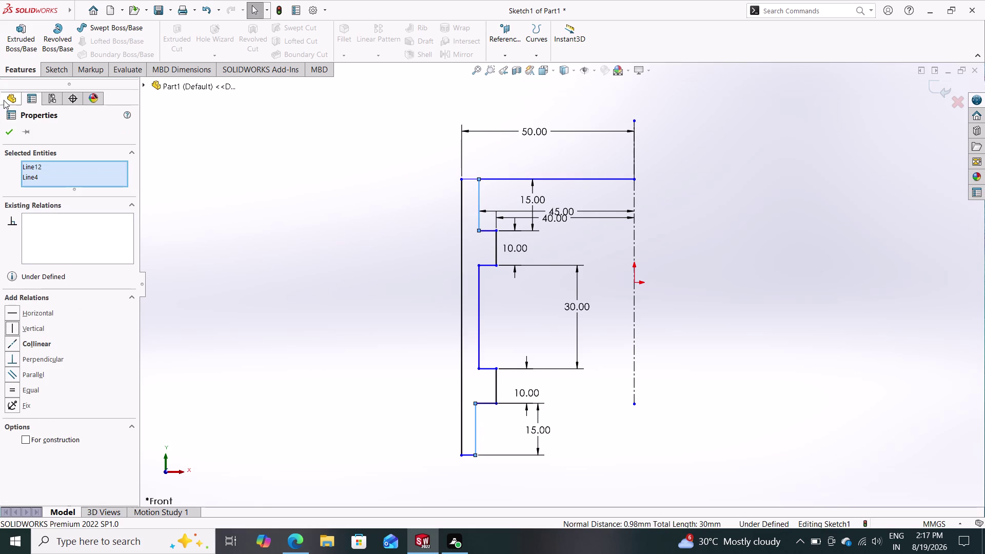
click(6, 133)
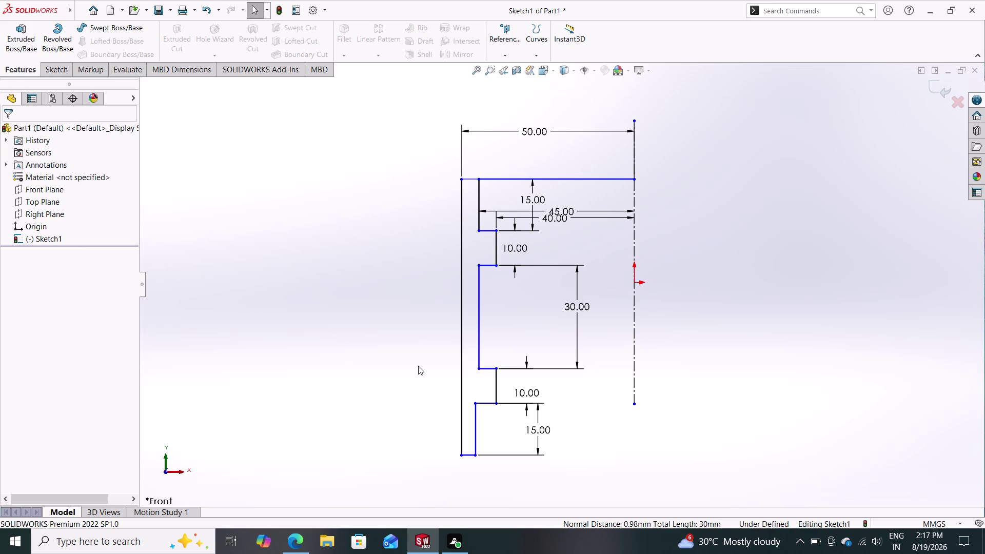
click(478, 199)
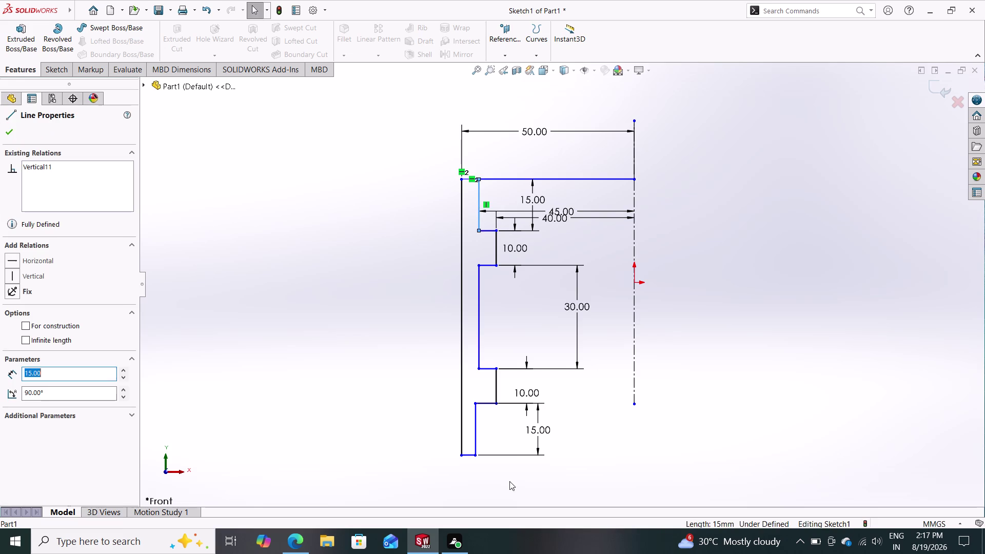
click(476, 430)
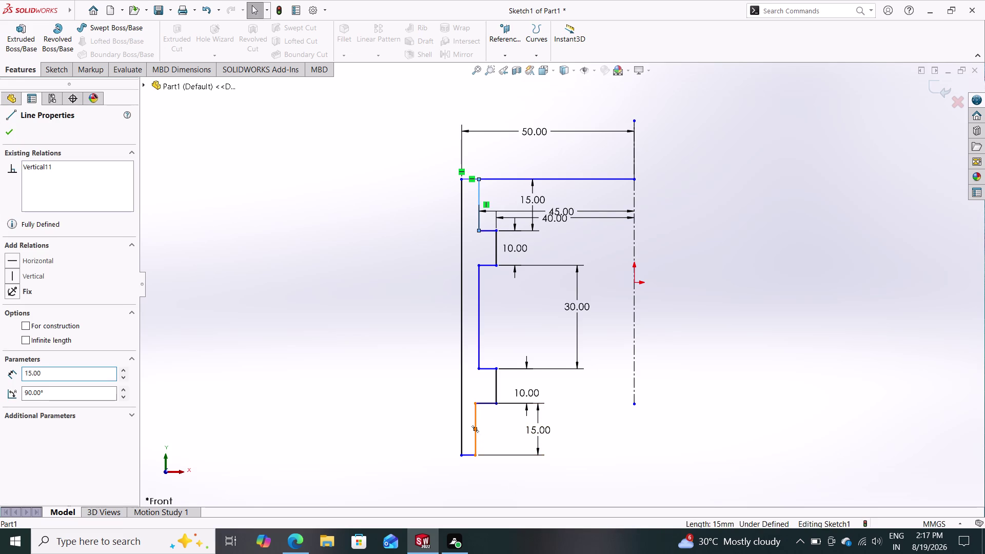
click(47, 271)
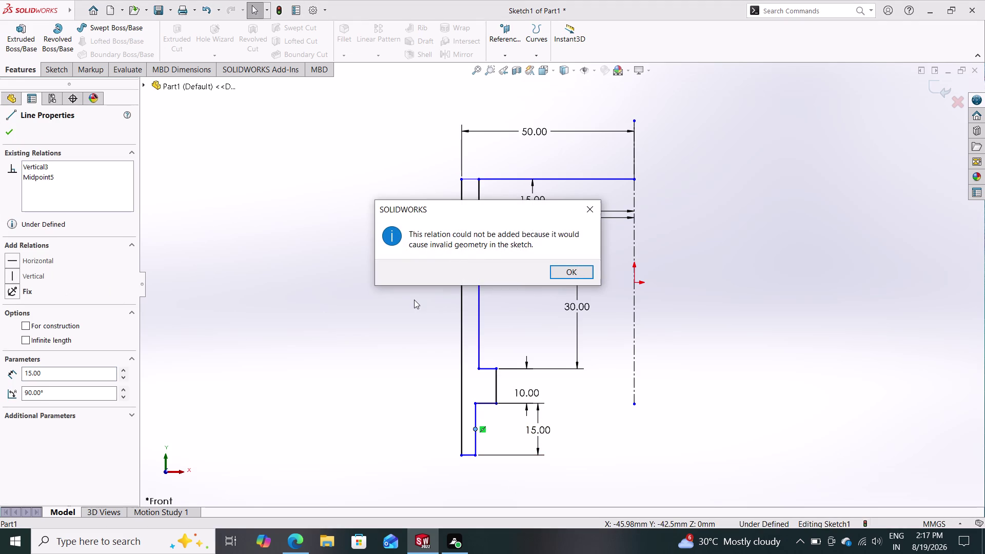
click(575, 268)
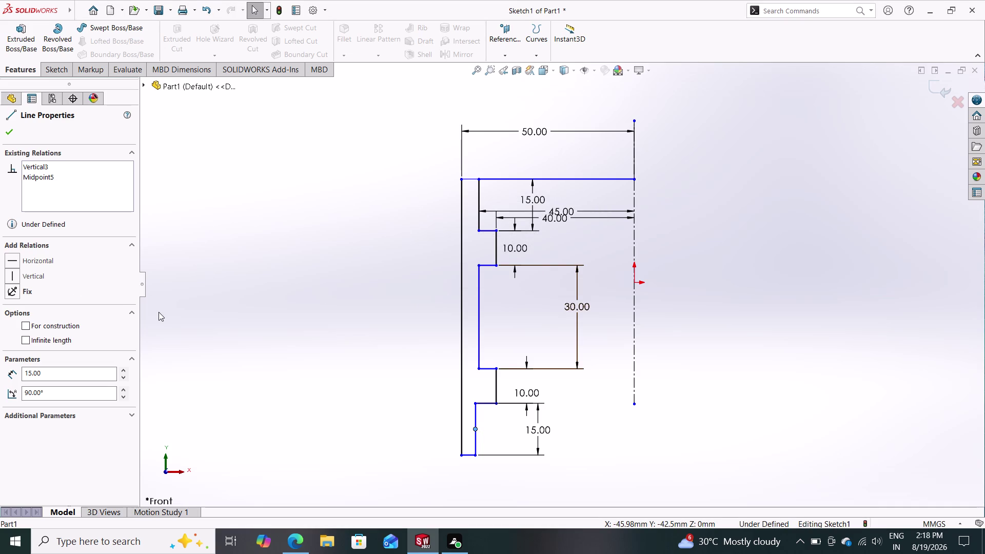
key(Escape)
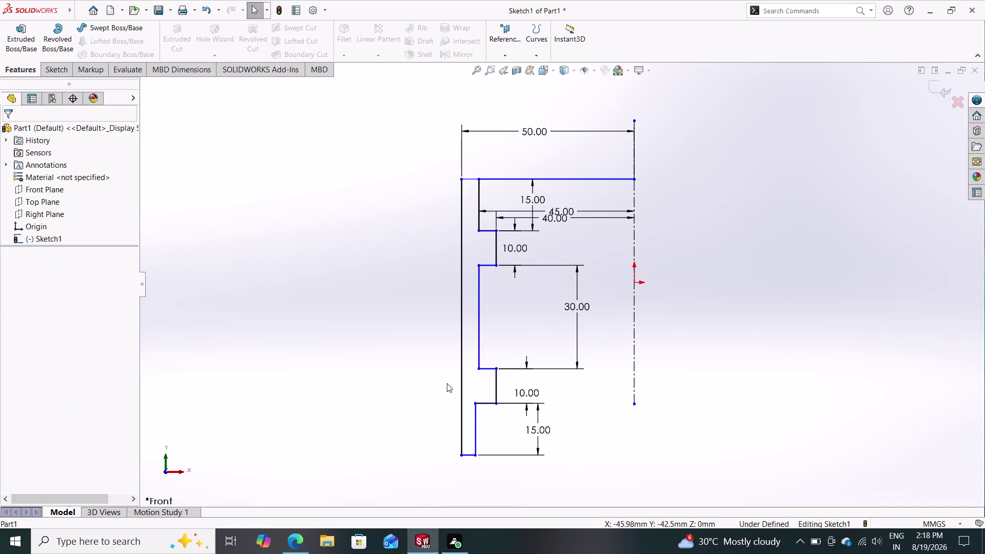
Make the short left vertical lines collinear: Line12 with Line4, then Line12 with Line8.
click(474, 438)
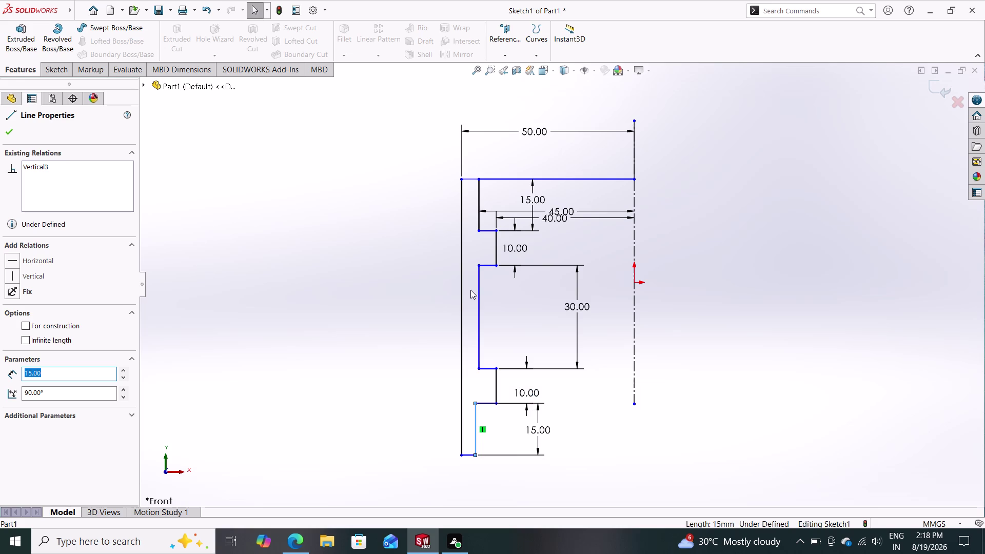
click(479, 192)
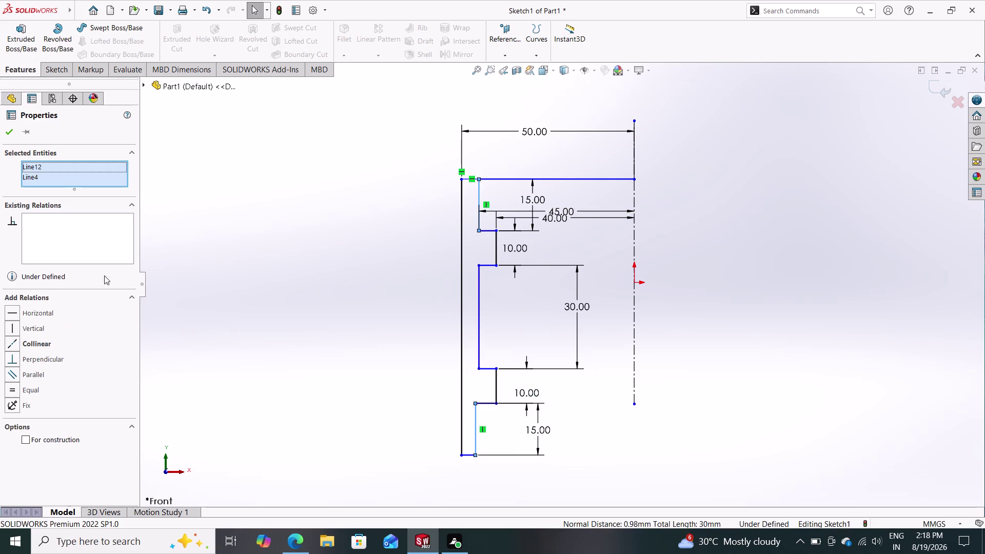
click(40, 343)
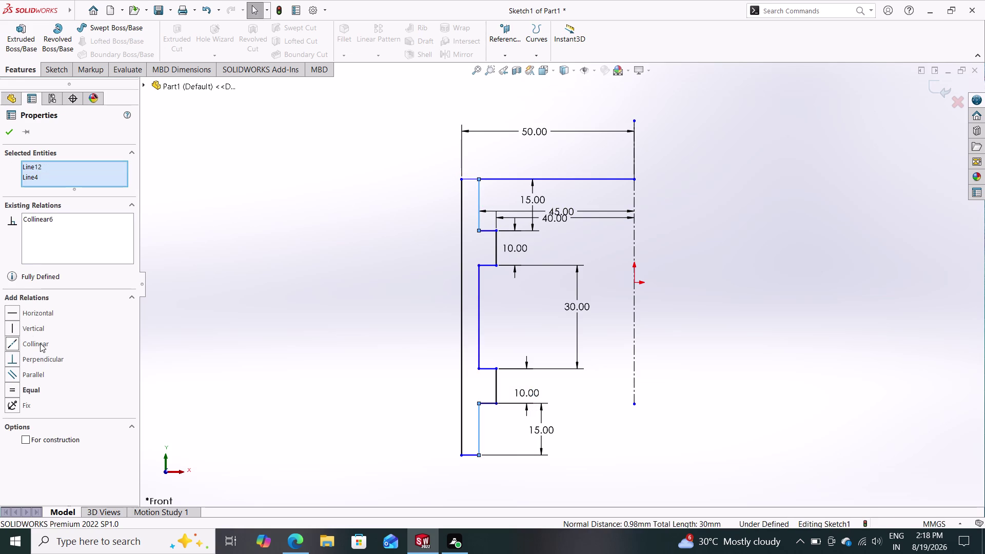
click(10, 129)
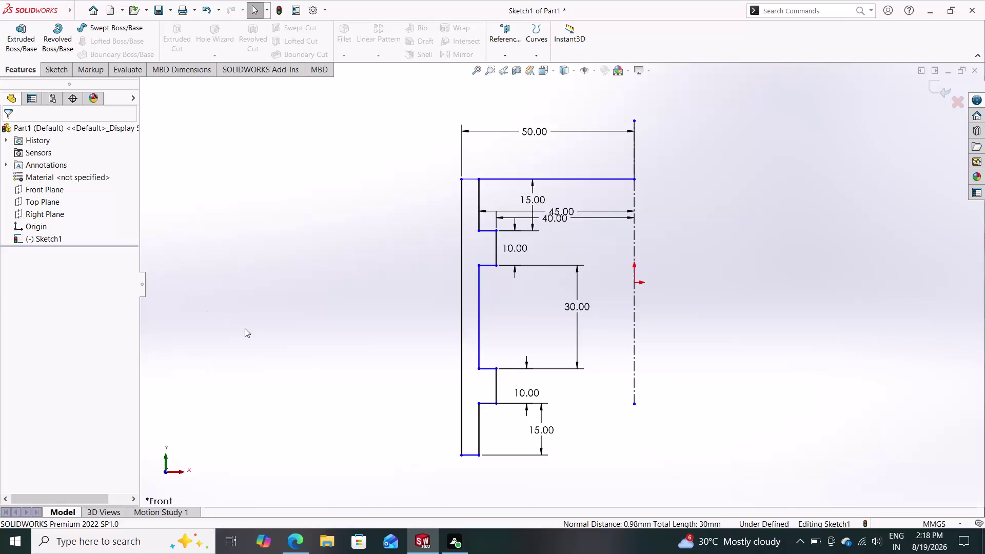
click(479, 315)
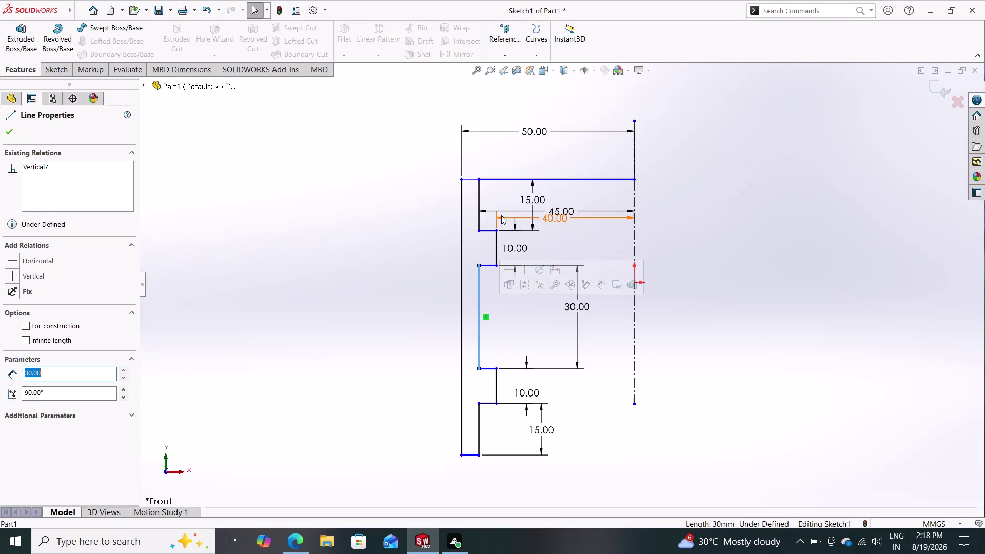
click(479, 198)
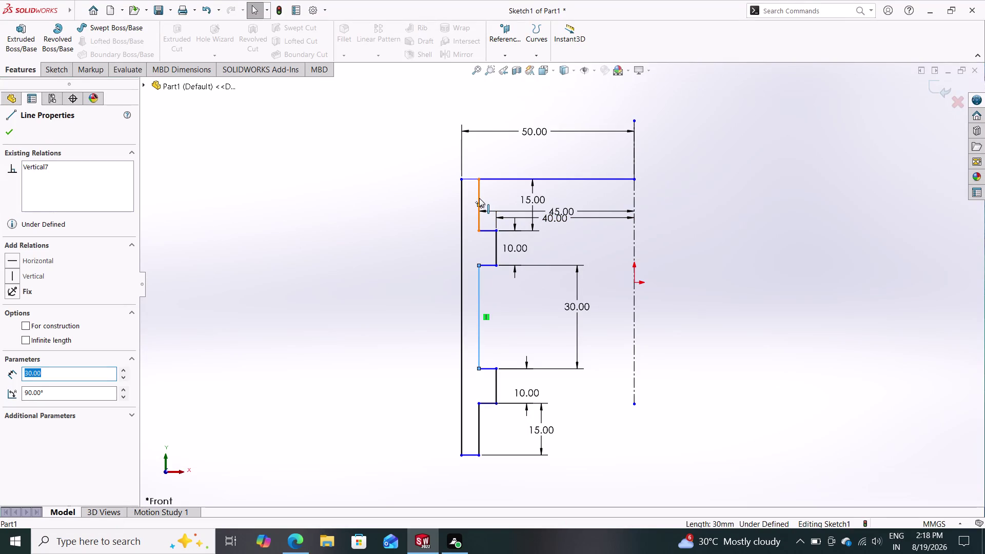
click(52, 343)
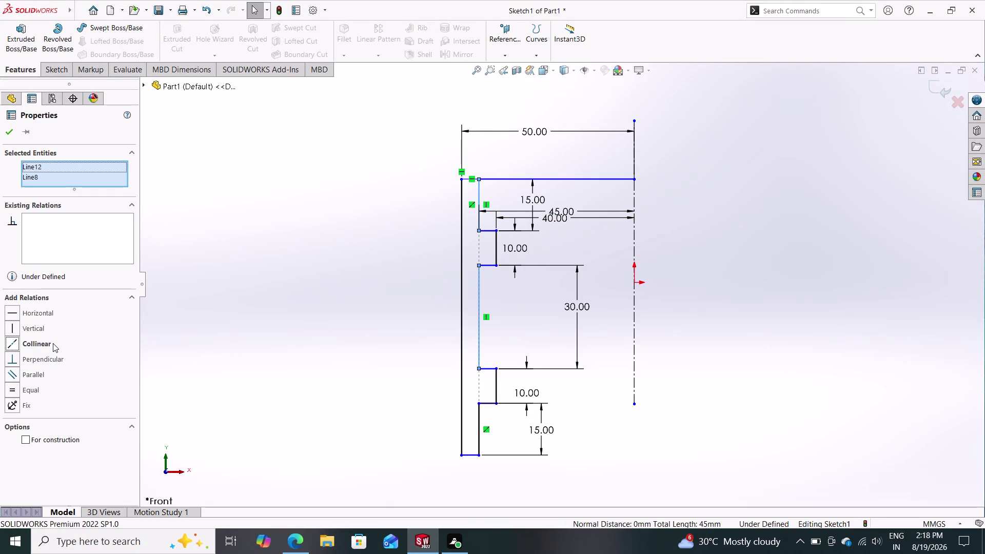
click(9, 133)
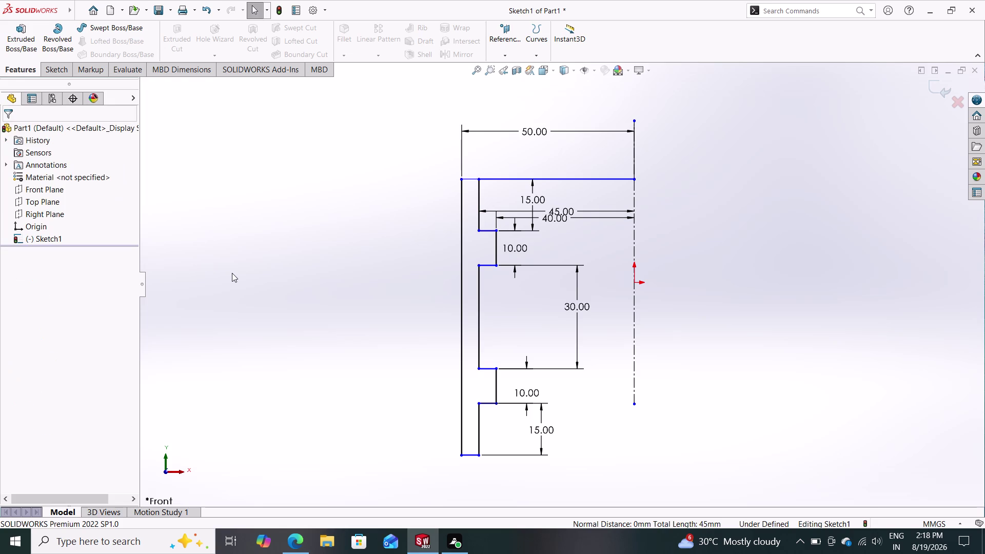
key(Escape)
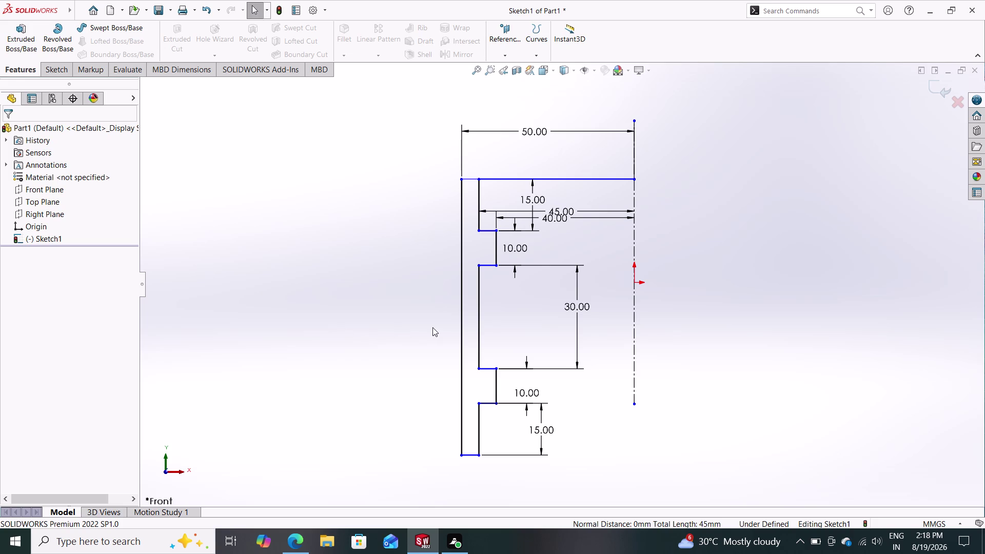
Select the three short 5 mm horizontal groove lines together for a common relation.
click(487, 229)
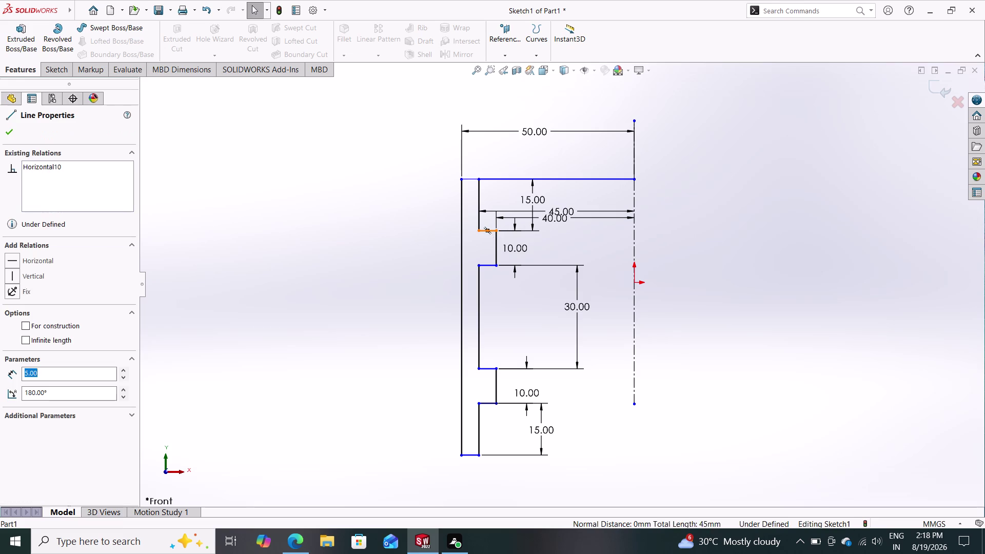
key(Escape)
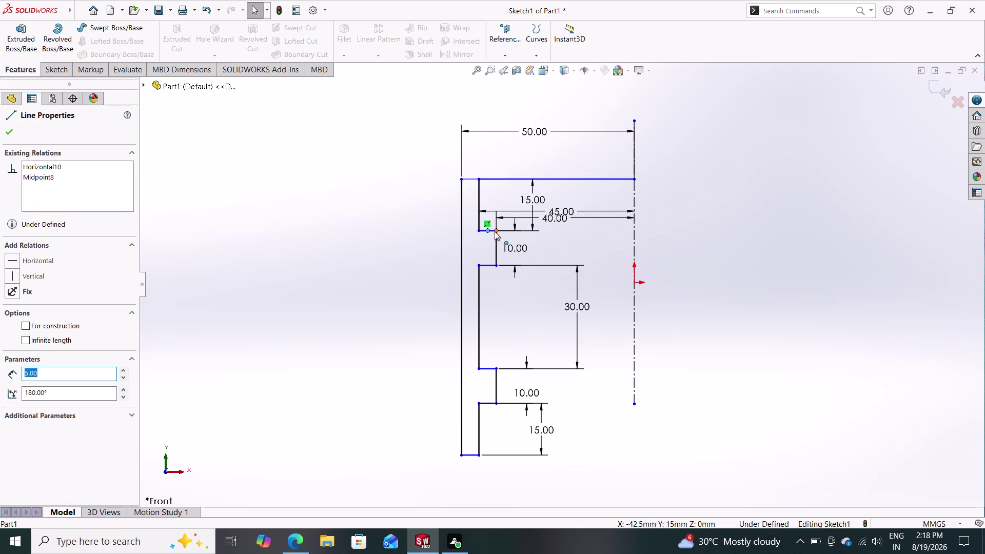
click(493, 230)
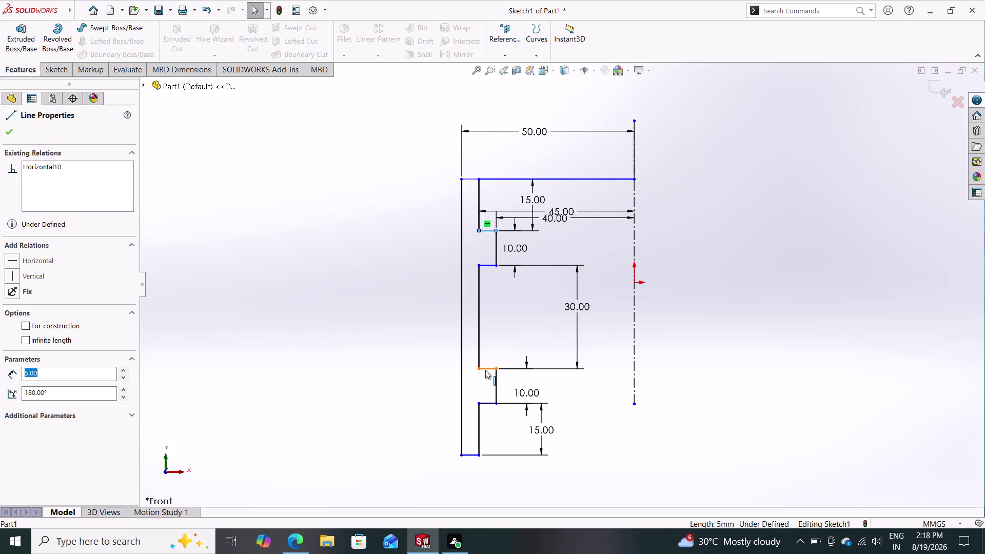
click(488, 366)
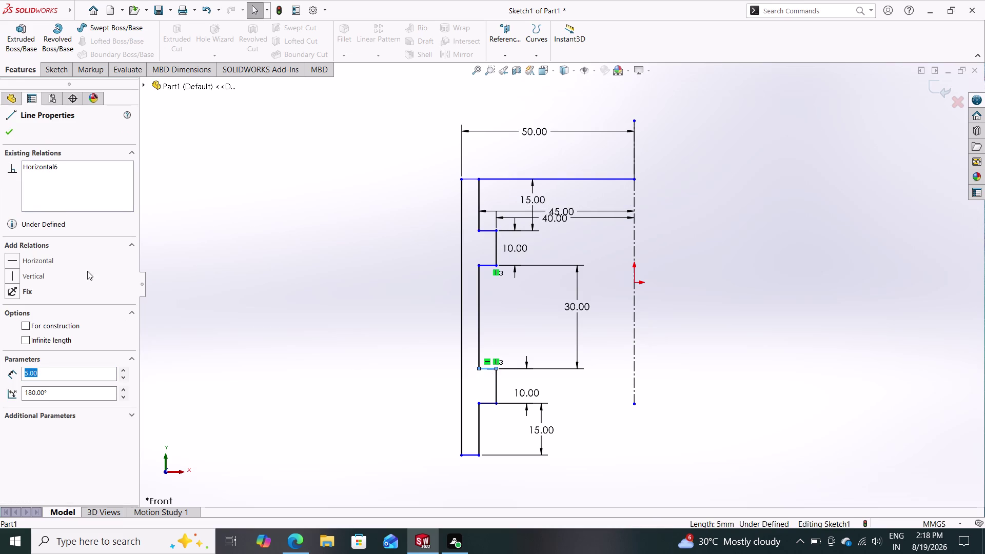
click(48, 260)
click(4, 132)
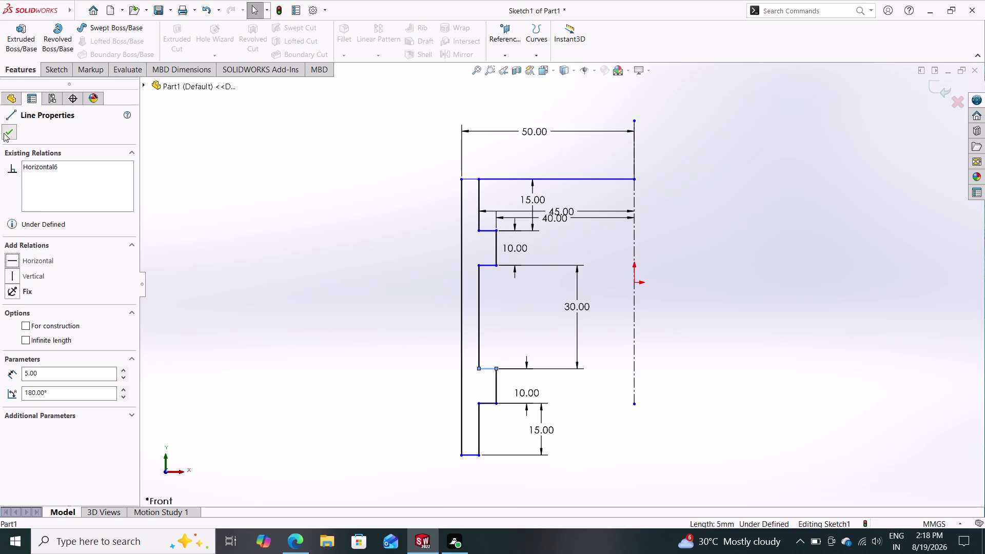
key(Escape)
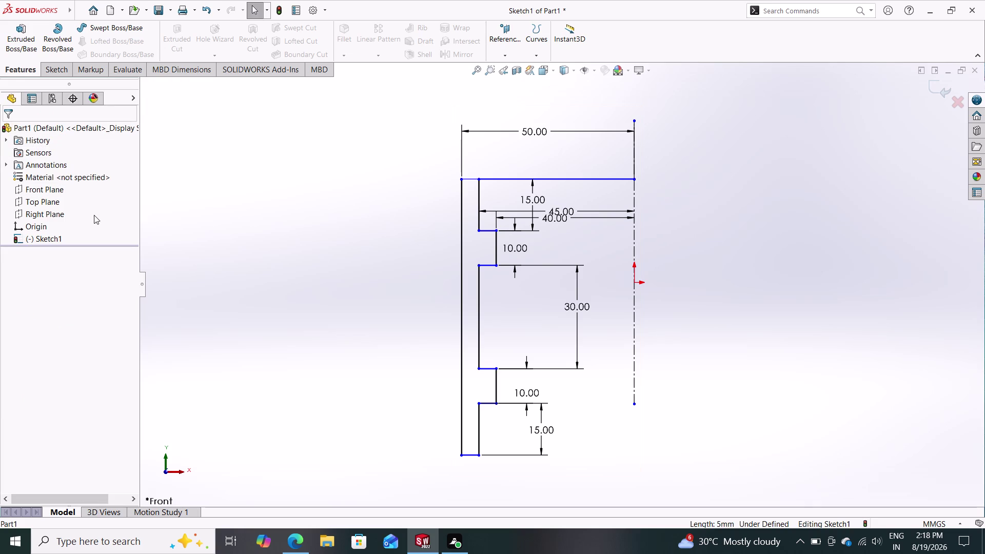
click(490, 367)
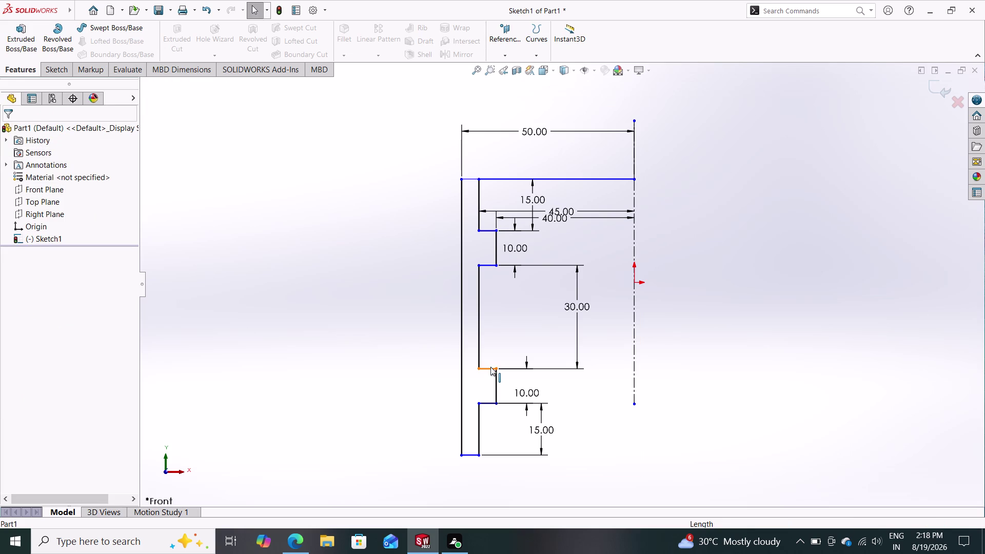
click(486, 229)
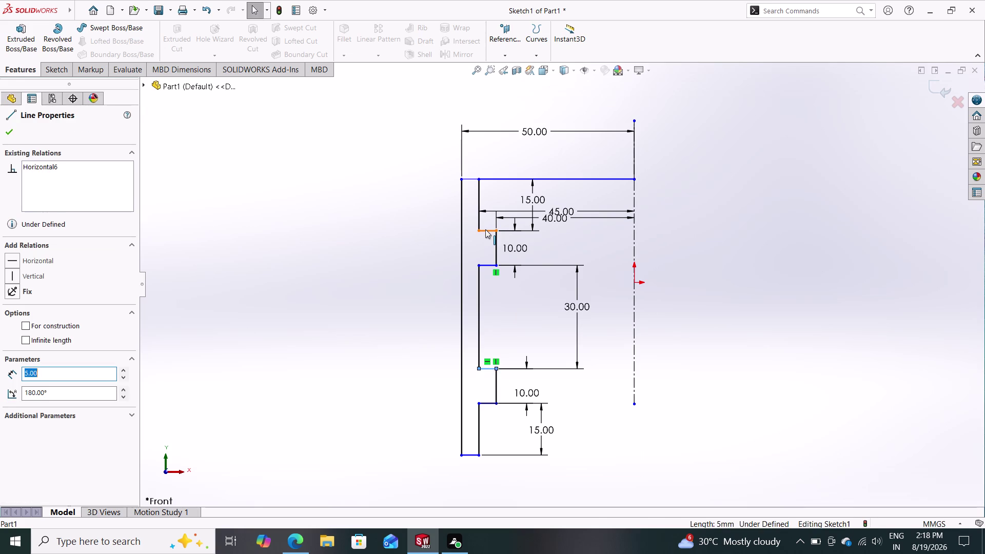
click(489, 266)
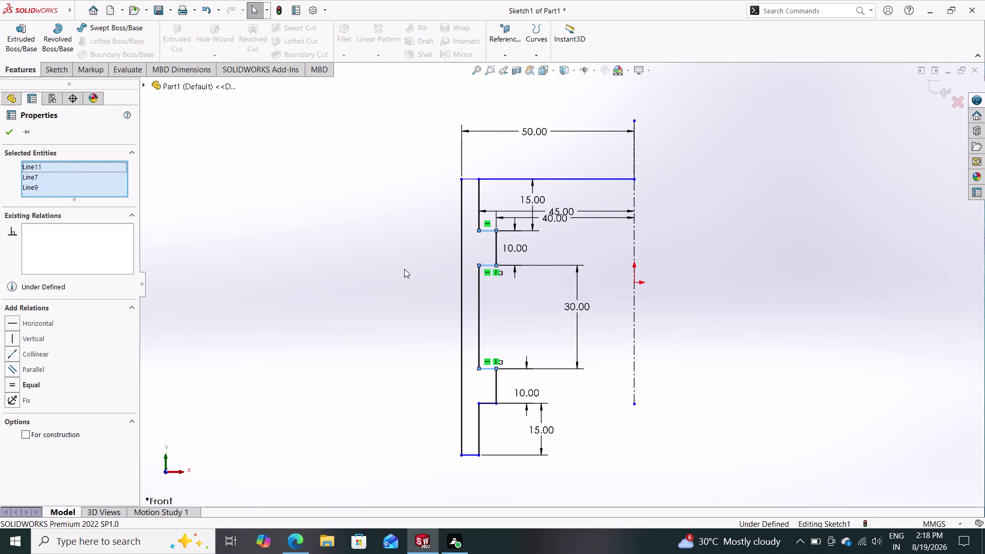
click(39, 352)
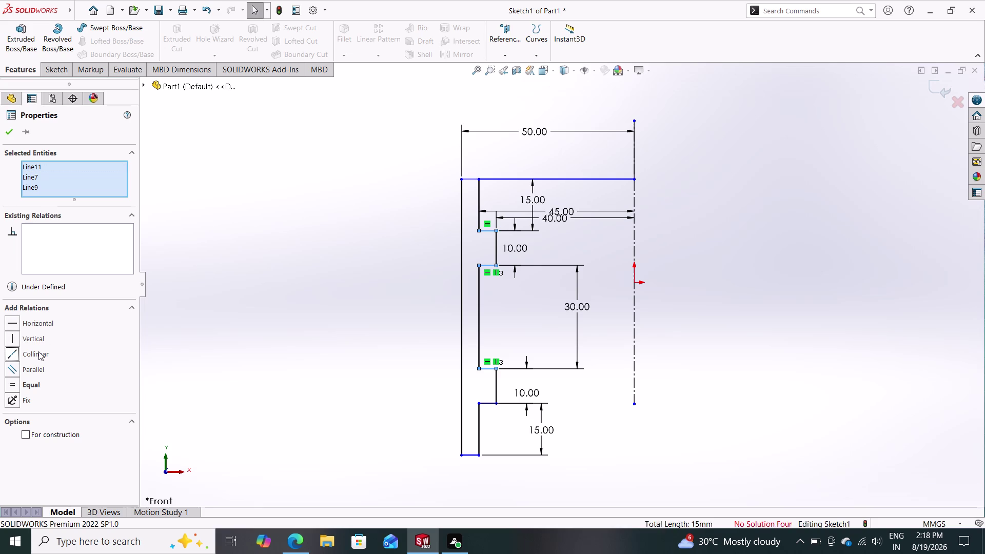
click(48, 319)
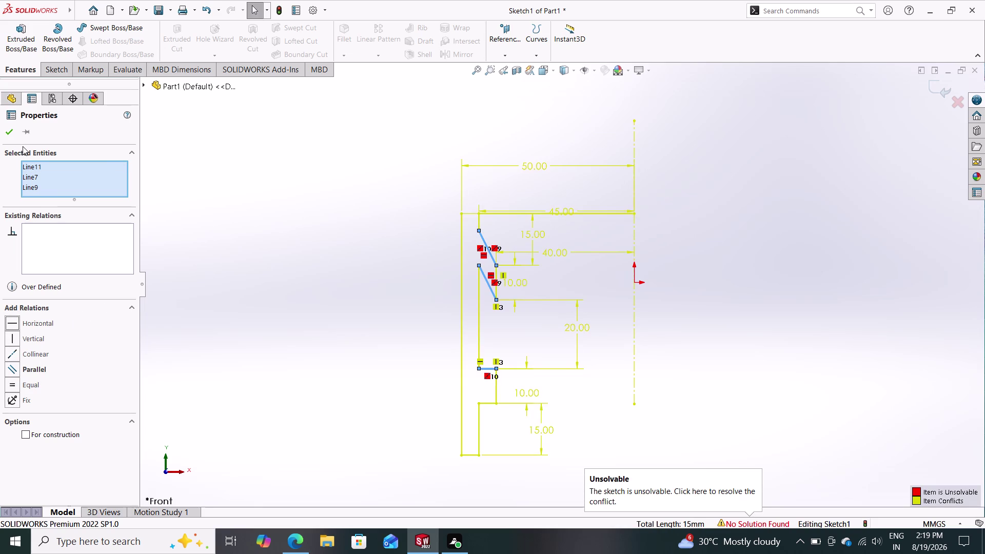
key(Escape)
key(Escape)
key(Escape)
key(Escape)
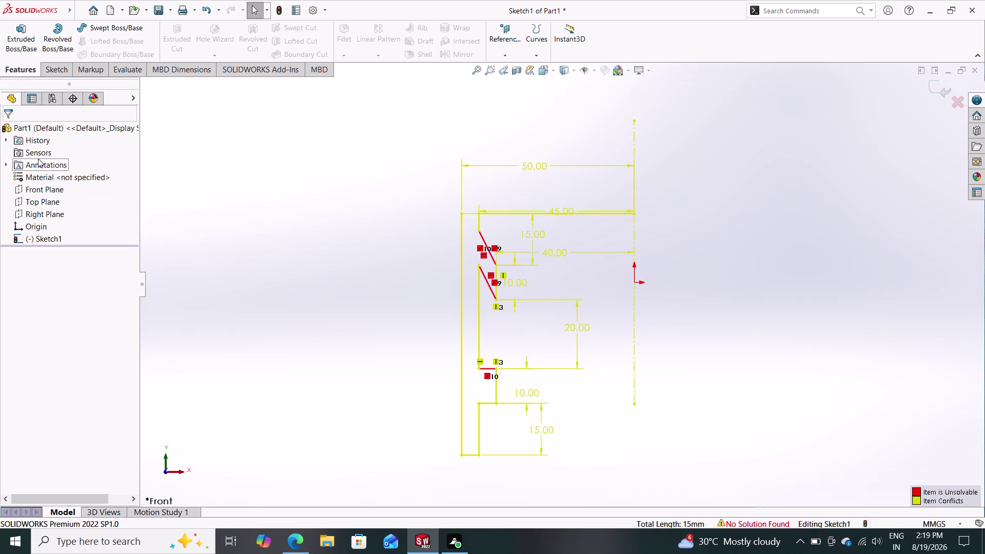
key(ctrl+z)
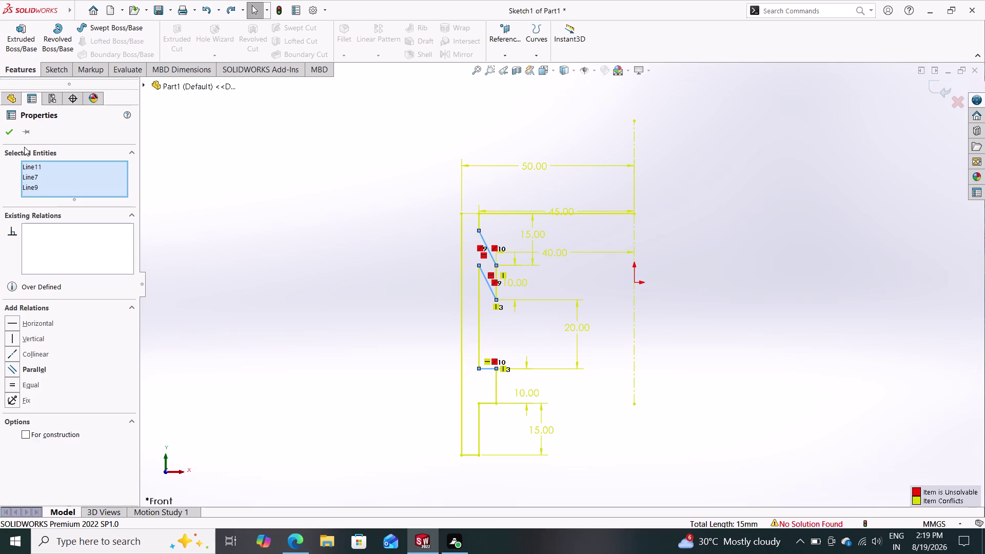
key(Escape)
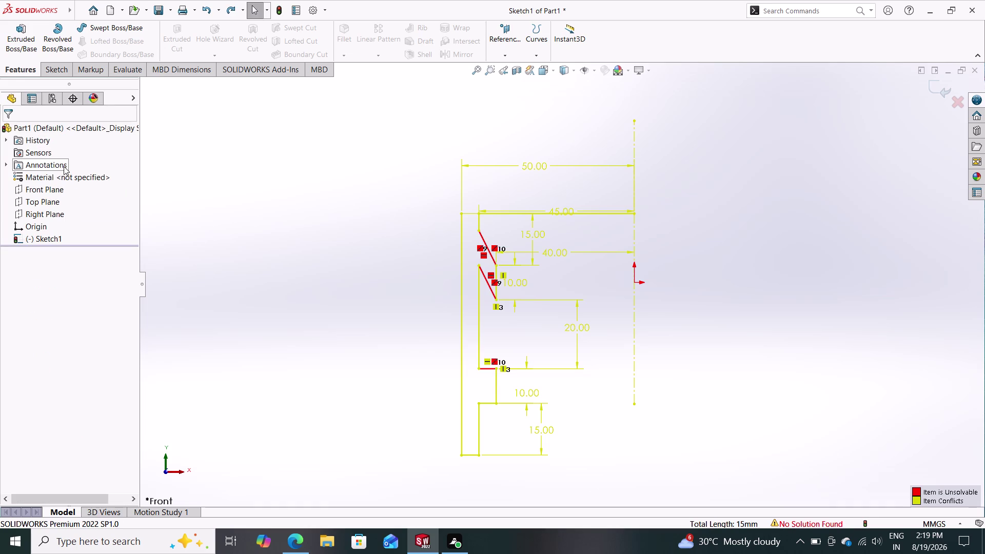
key(ctrl+z)
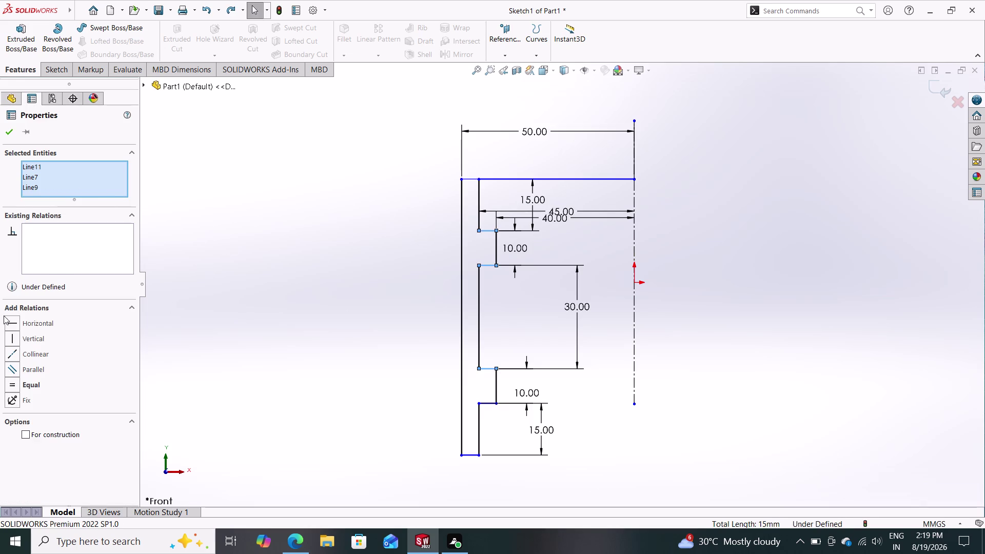
click(17, 323)
double_click(26, 325)
click(10, 129)
key(Escape)
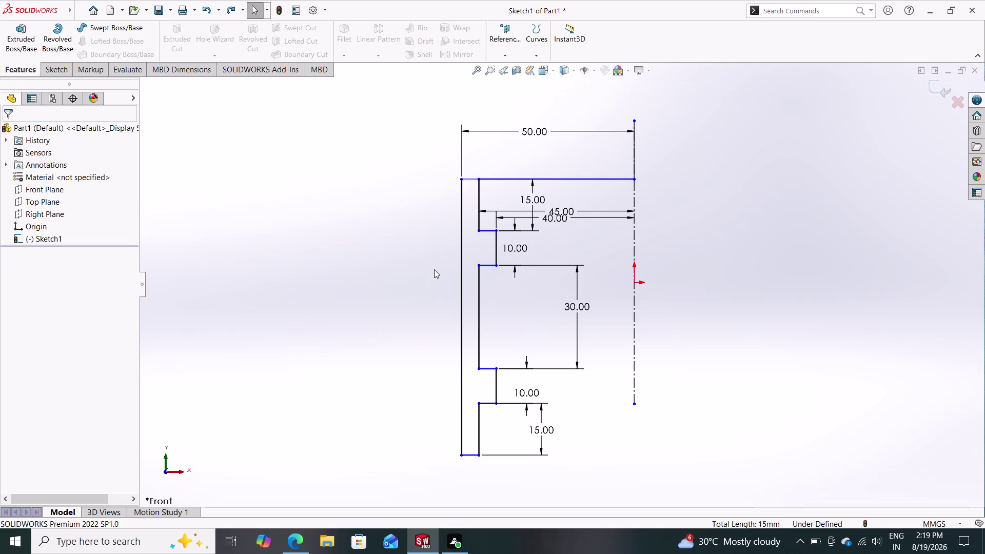
click(46, 26)
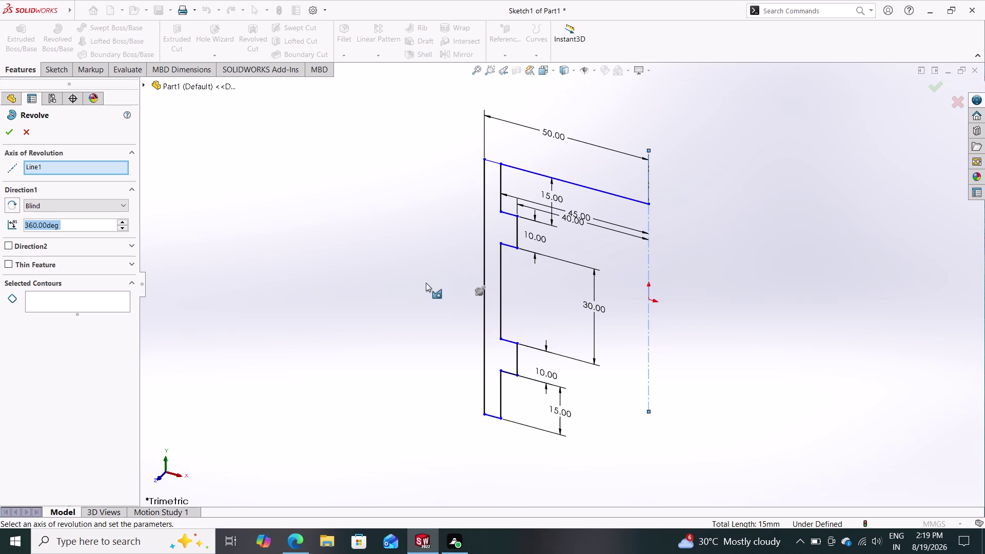
click(14, 135)
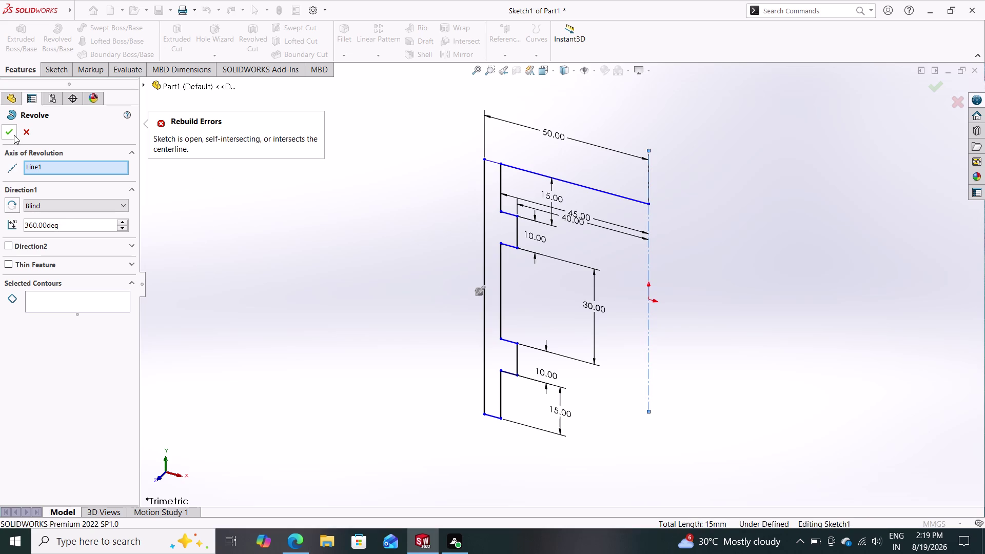
click(25, 135)
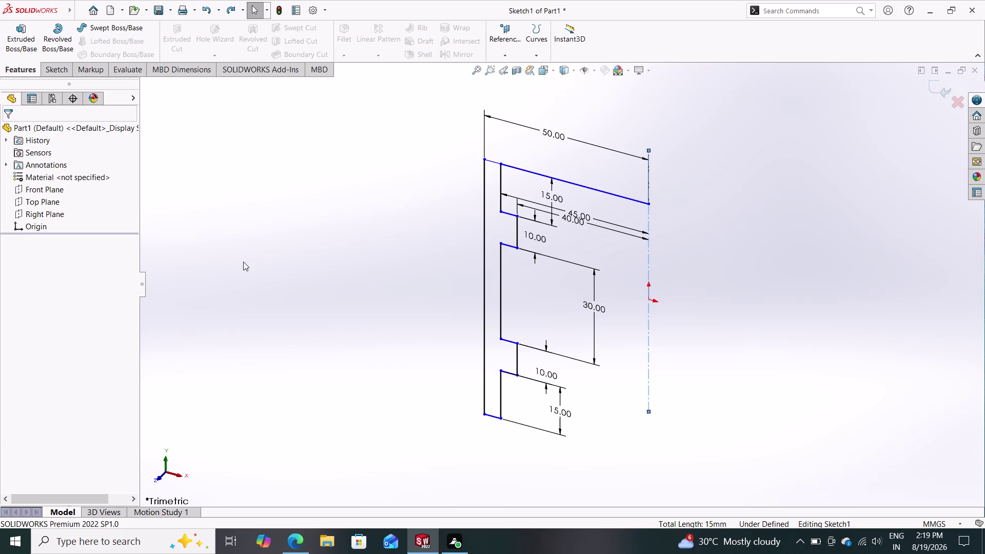
click(502, 65)
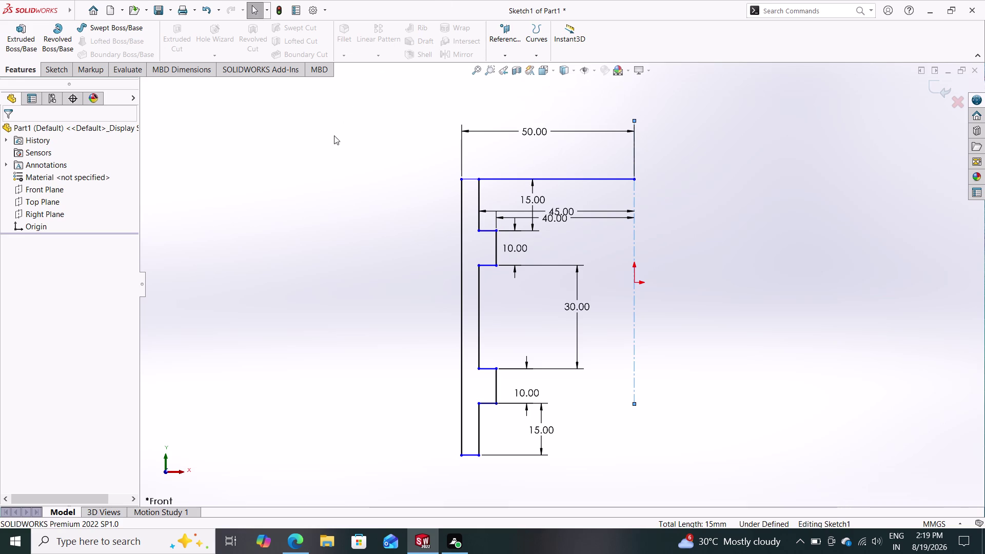
click(55, 30)
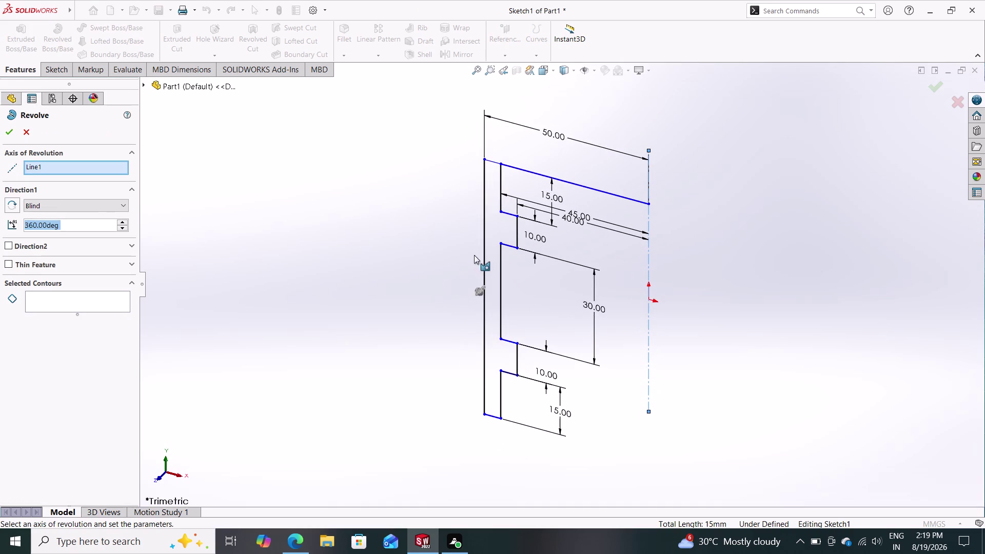
Revolve Sketch1-Contour<1> a full 360° to create Revolve3.
click(485, 255)
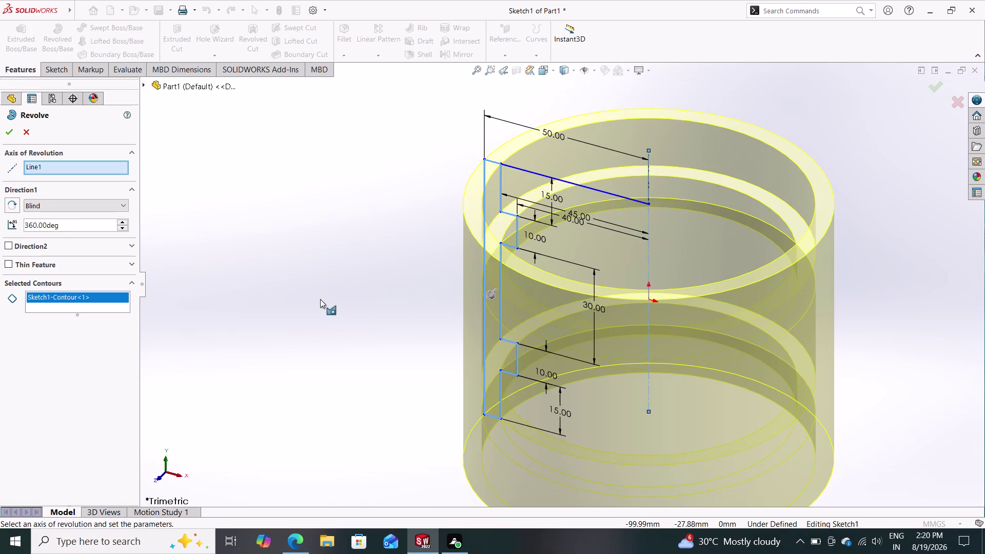
click(6, 130)
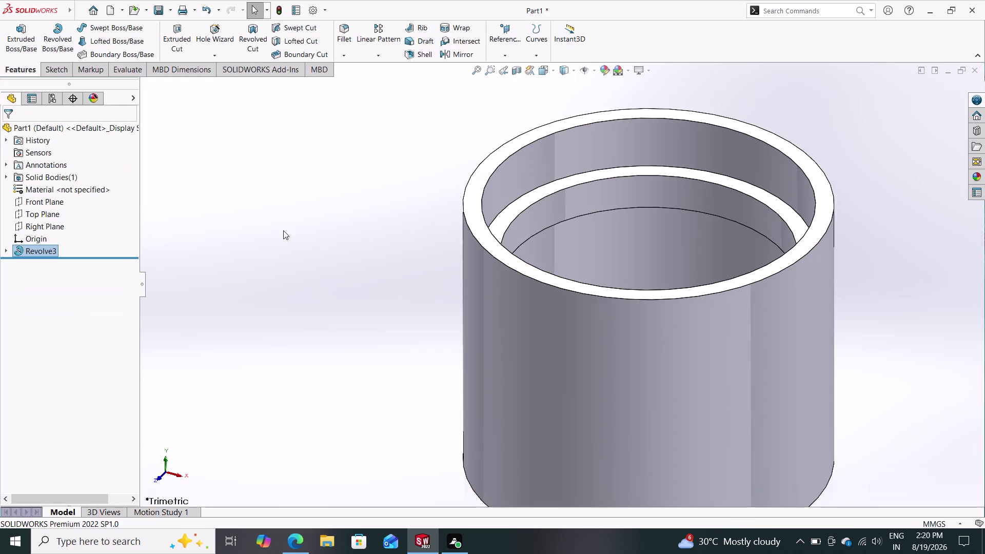
middle_drag(351, 226, 381, 274)
middle_drag(382, 225, 350, 247)
middle_drag(356, 238, 247, 301)
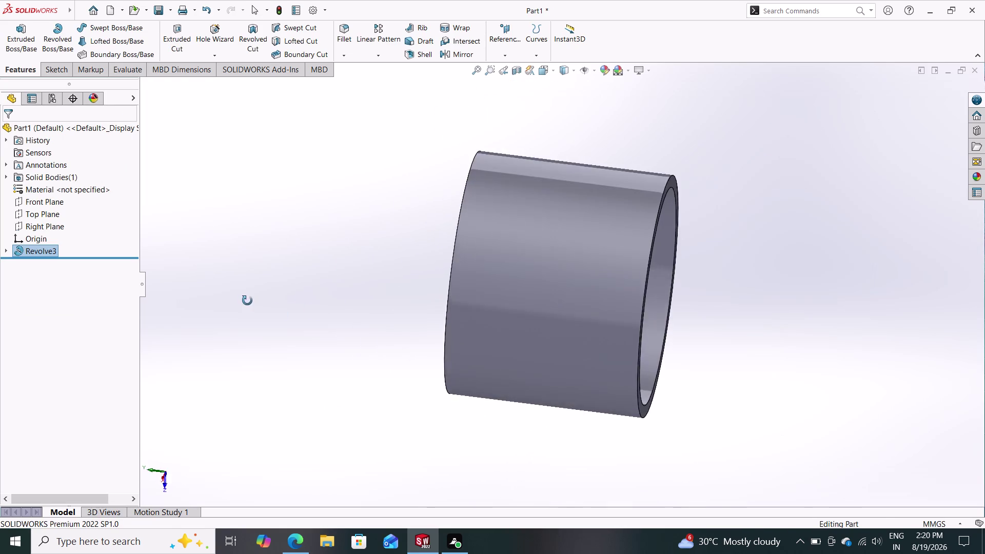
middle_drag(247, 301, 378, 216)
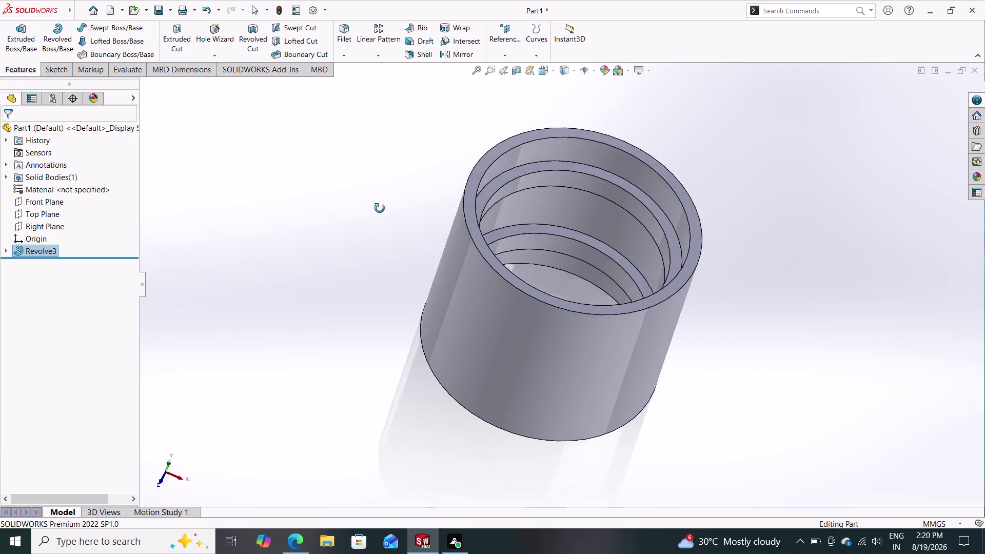
middle_drag(379, 216, 439, 213)
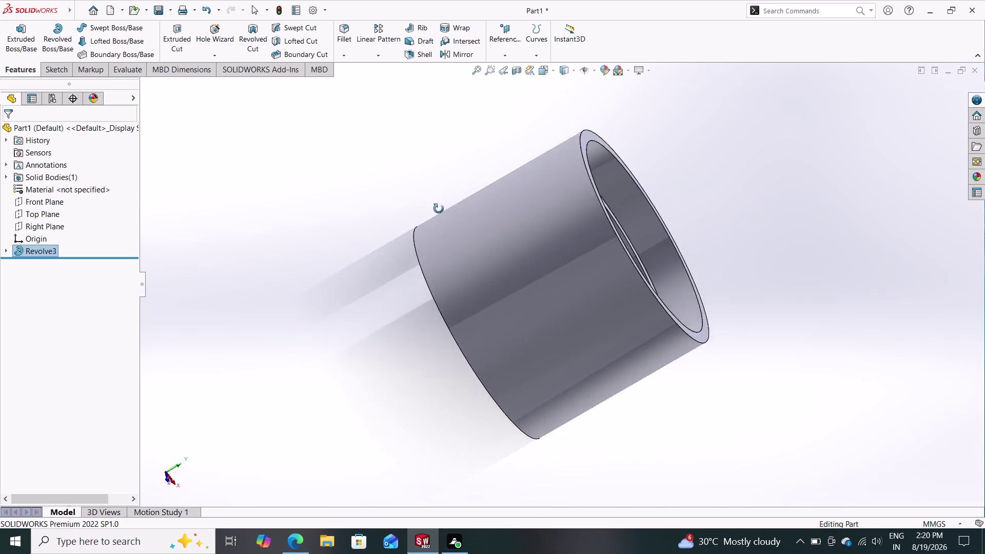
middle_drag(438, 213, 347, 103)
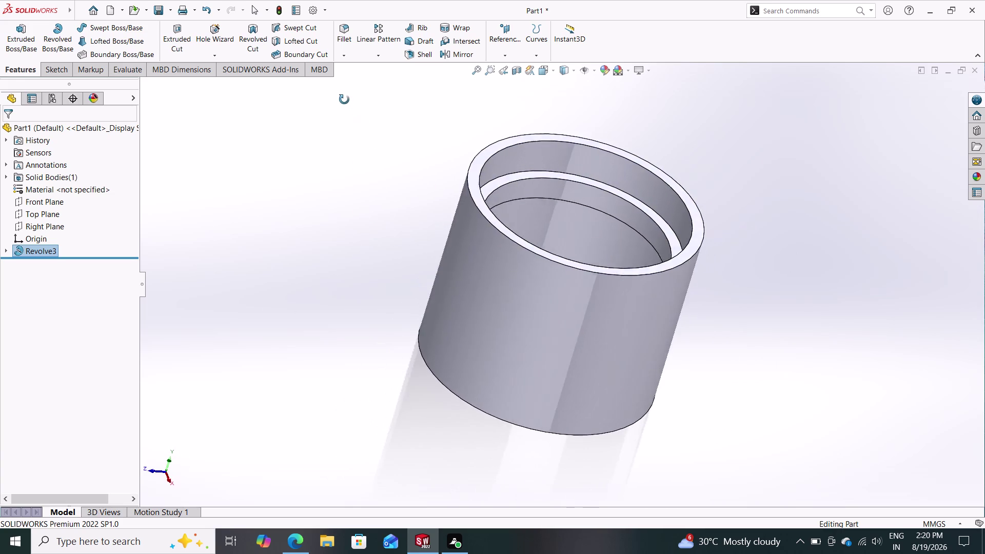
middle_drag(347, 102, 317, 101)
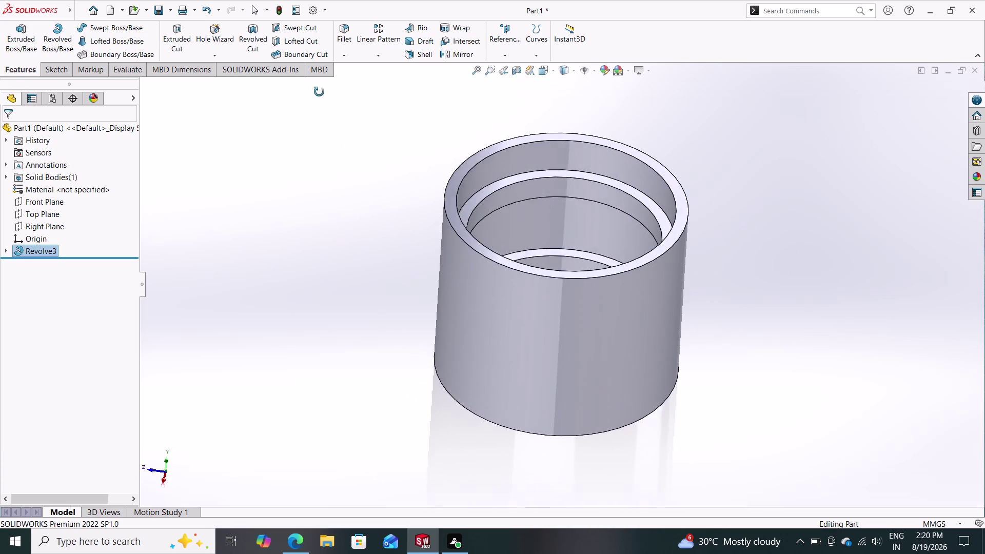
middle_drag(317, 101, 321, 87)
middle_drag(371, 228, 362, 154)
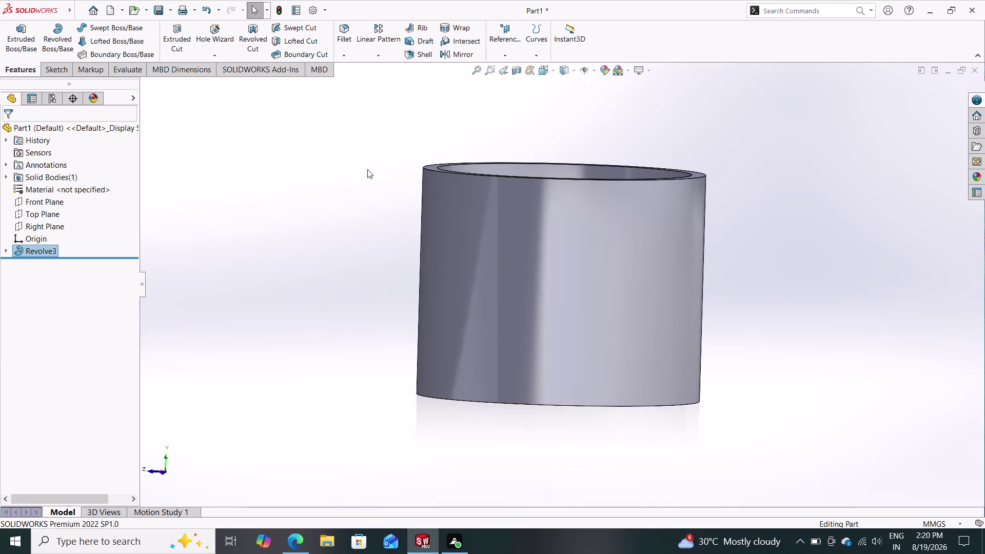
middle_drag(358, 159, 376, 225)
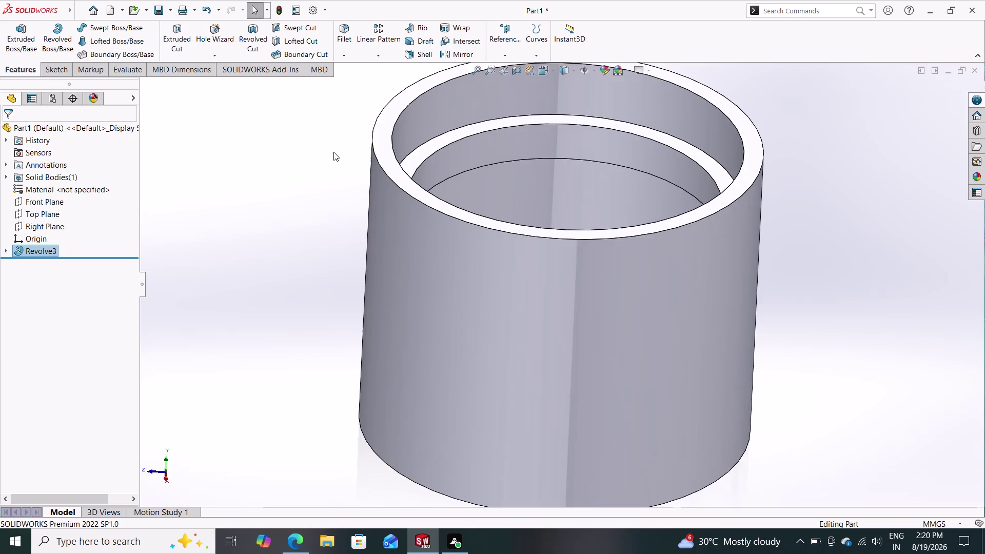
middle_drag(334, 152, 339, 321)
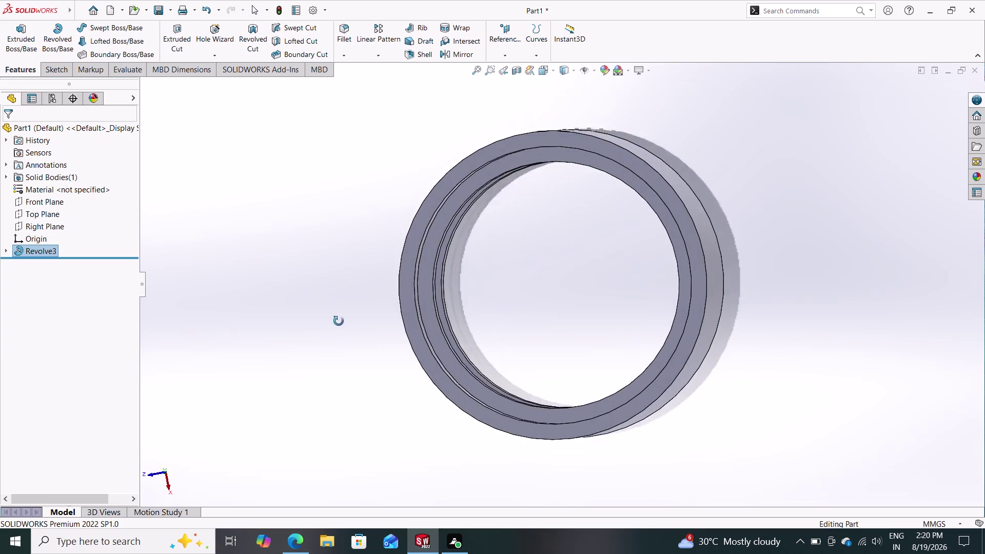
middle_drag(339, 321, 523, 152)
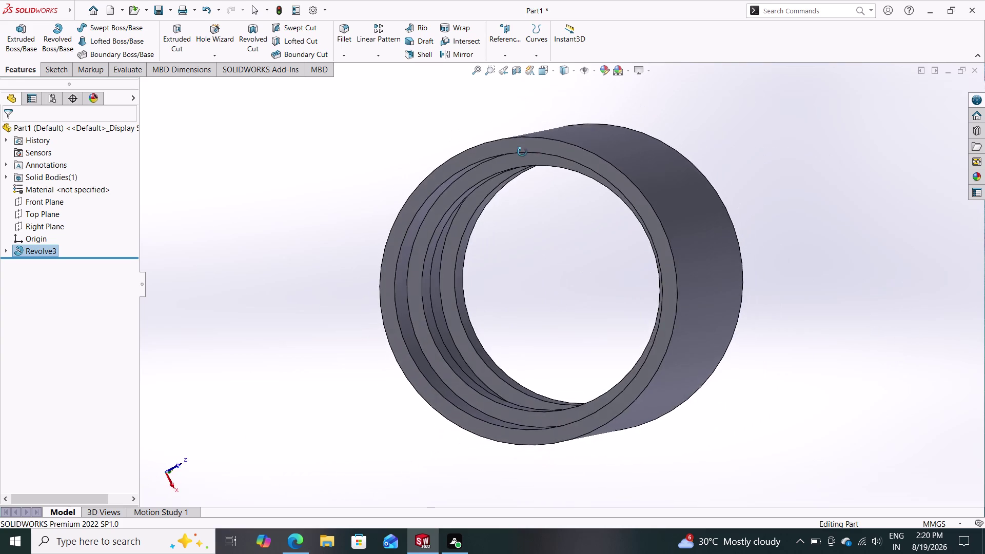
middle_drag(523, 152, 441, 161)
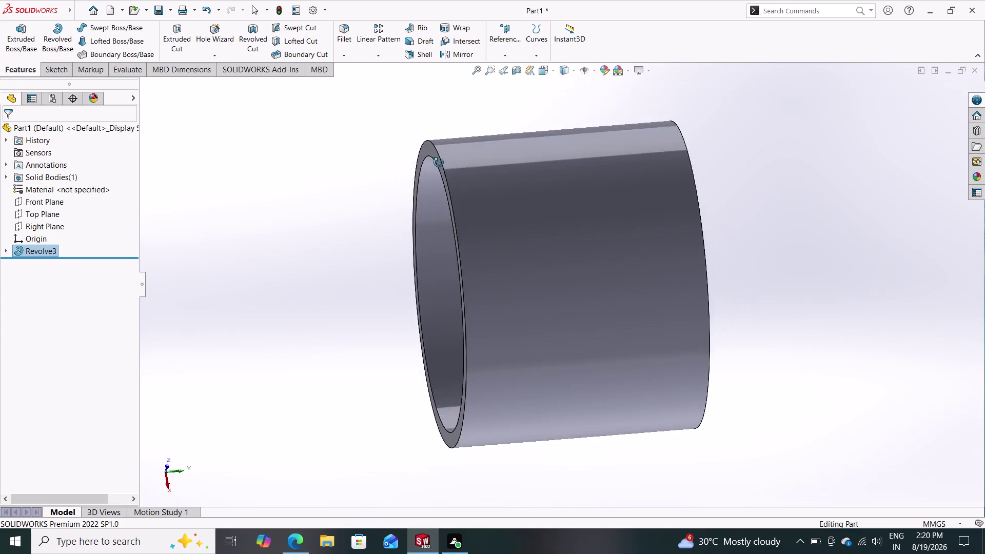
middle_drag(440, 161, 338, 70)
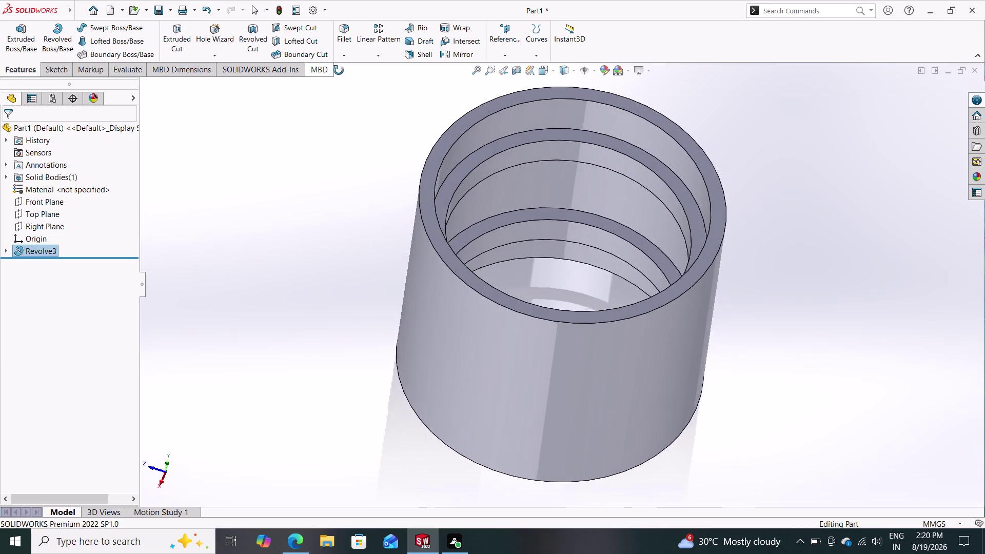
middle_drag(339, 70, 341, 81)
middle_drag(353, 178, 347, 110)
middle_drag(356, 164, 356, 163)
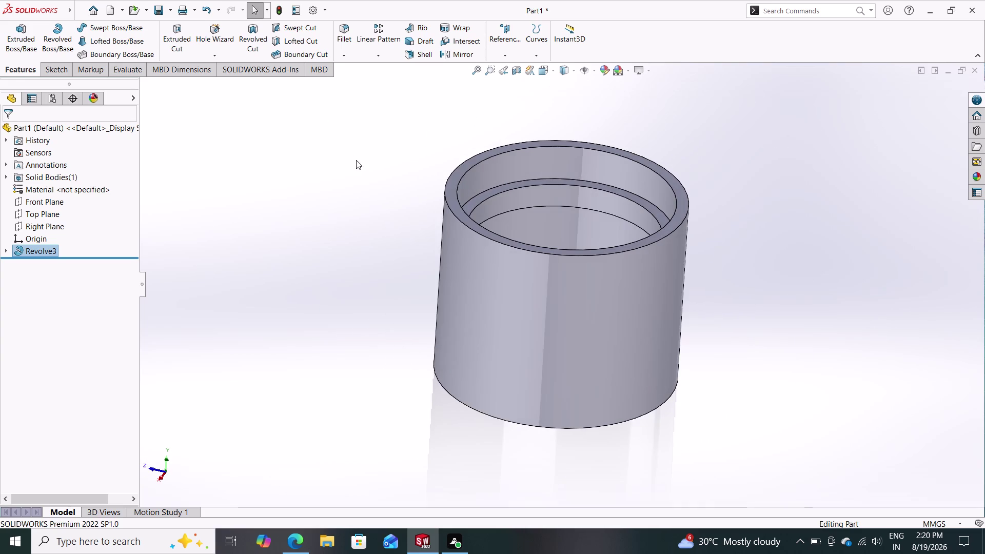
middle_drag(356, 163, 355, 137)
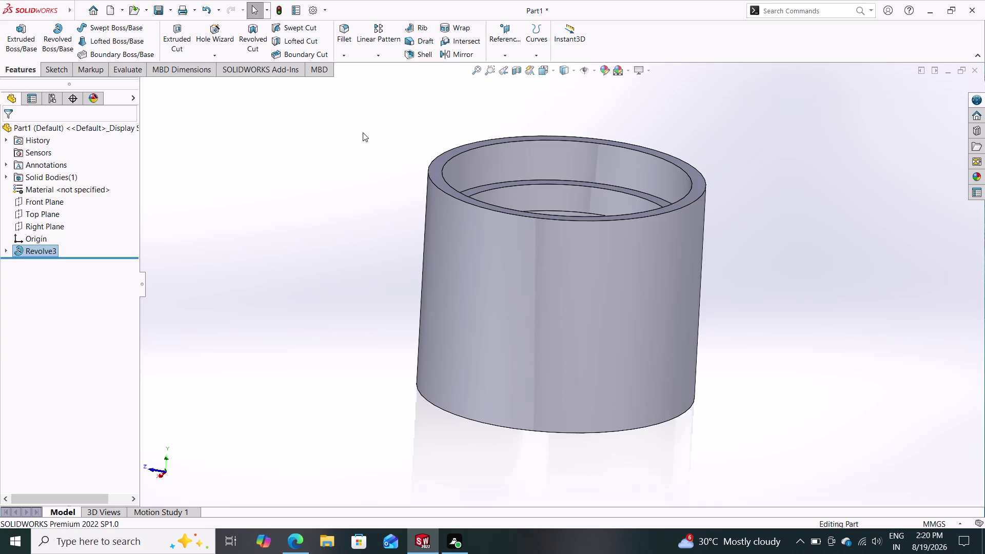
key(ctrl+z)
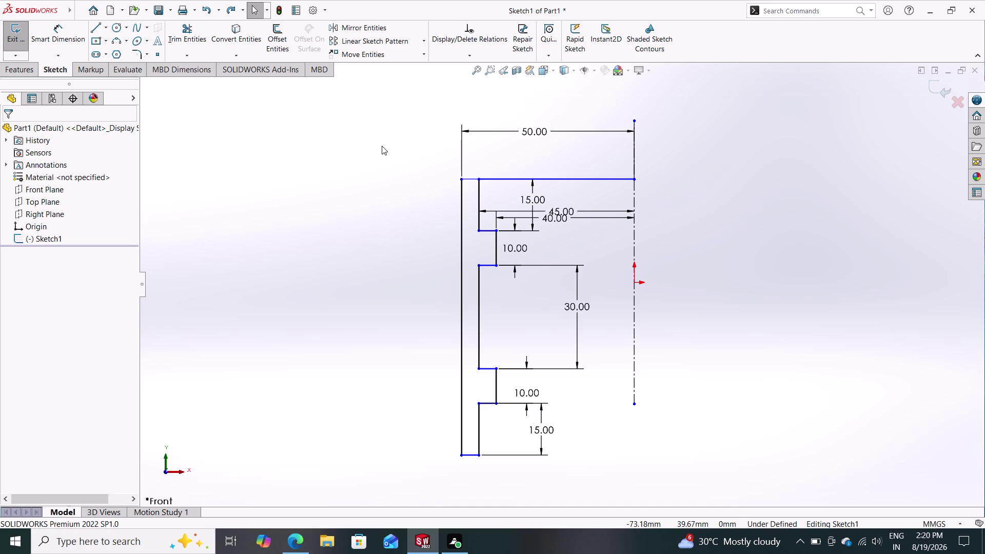
Delete the profile's top horizontal line, confirming removal of its 50 mm and 15 mm dimensions.
key(Escape)
click(498, 177)
key(Delete)
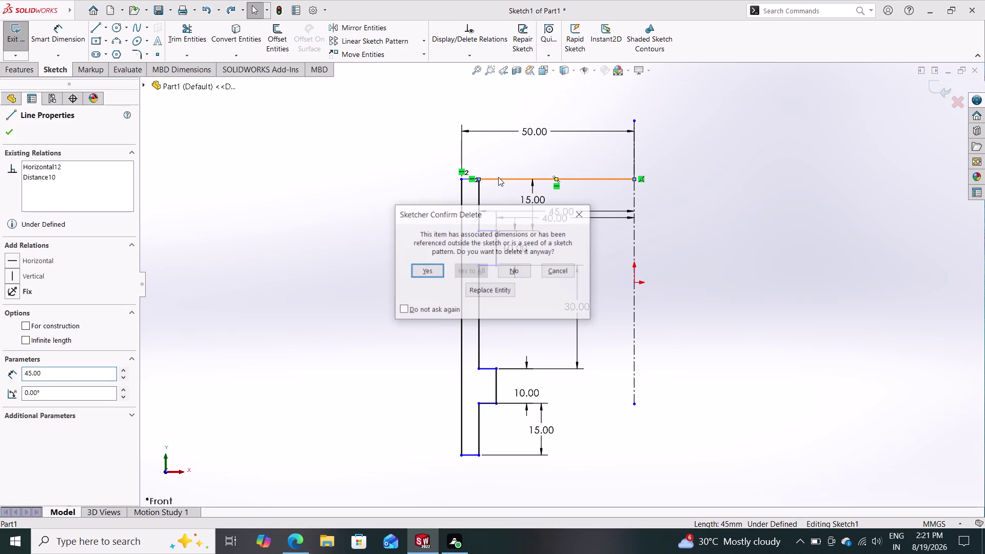
click(430, 270)
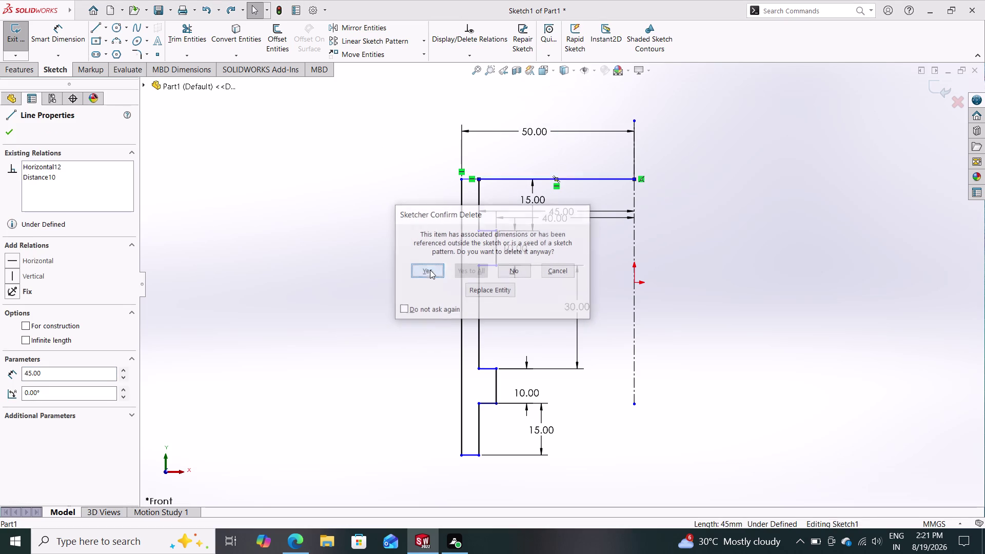
key(ctrl+z)
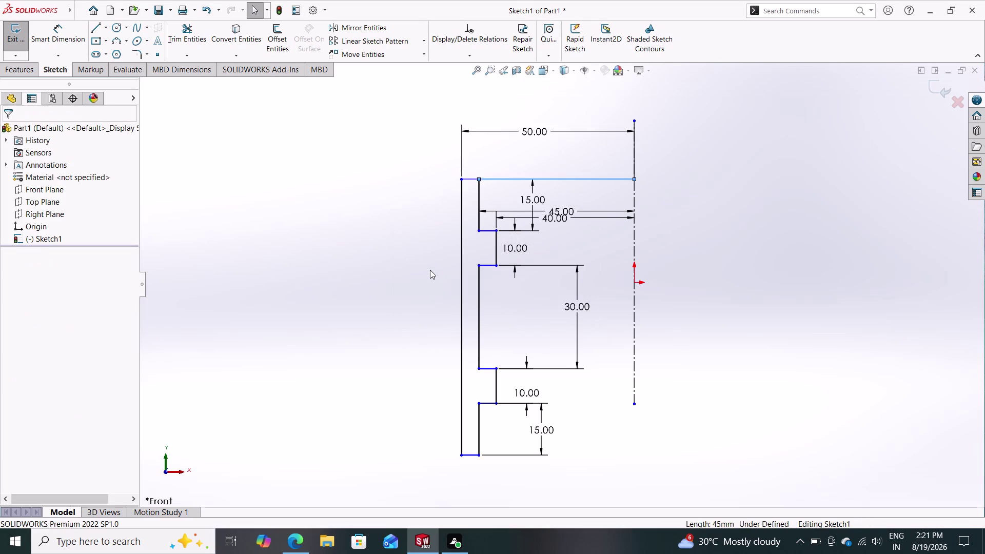
click(516, 177)
key(Delete)
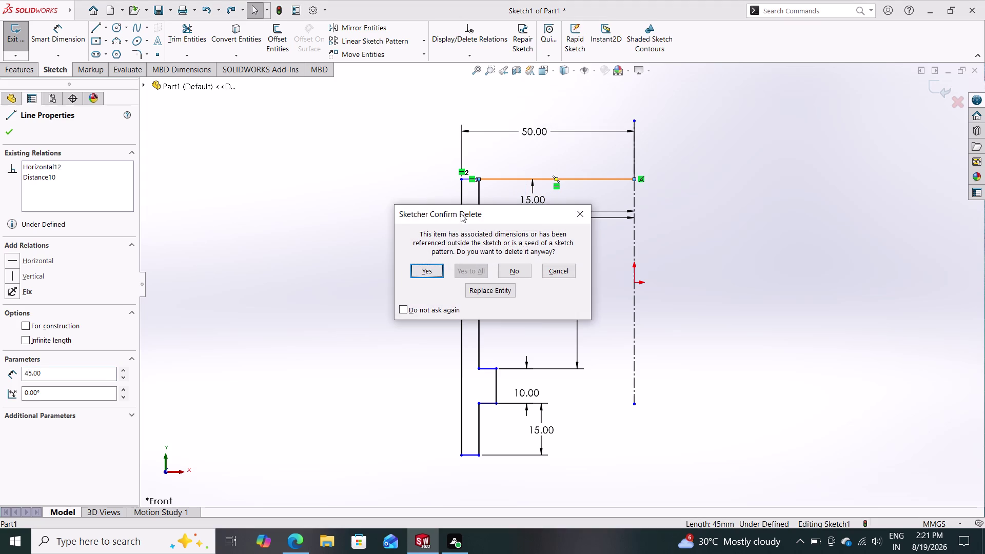
click(424, 270)
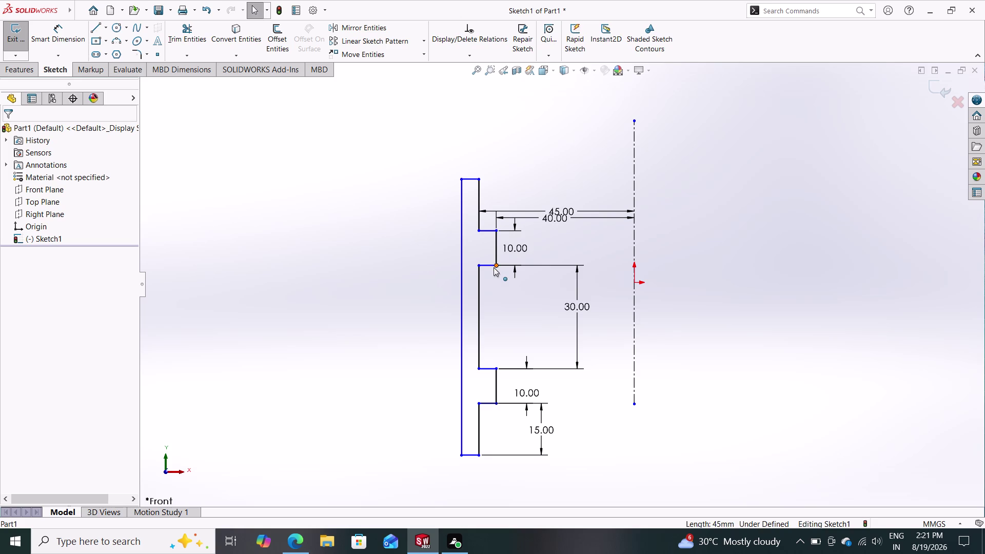
Dimension the 15 mm height from the upper step corner to the top corner.
click(62, 25)
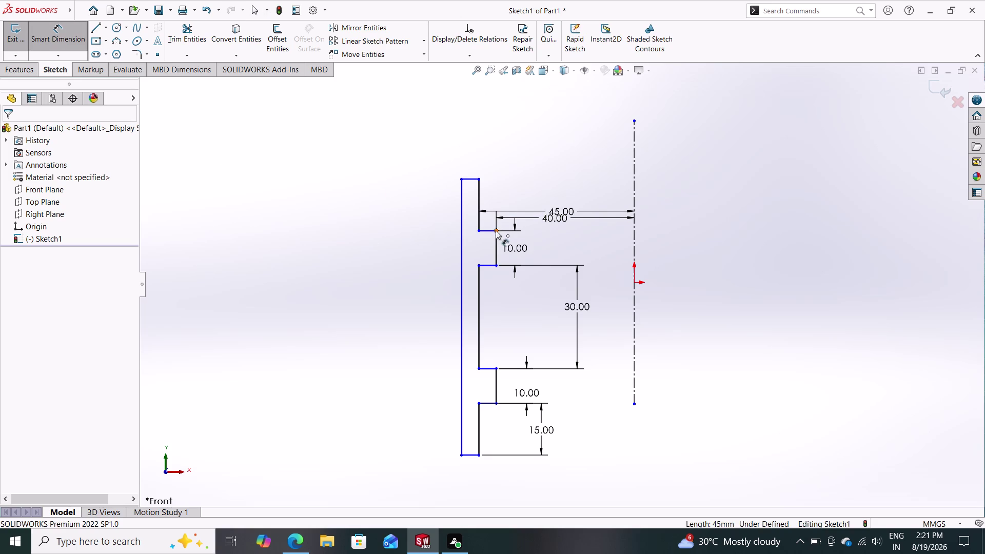
click(498, 231)
click(479, 179)
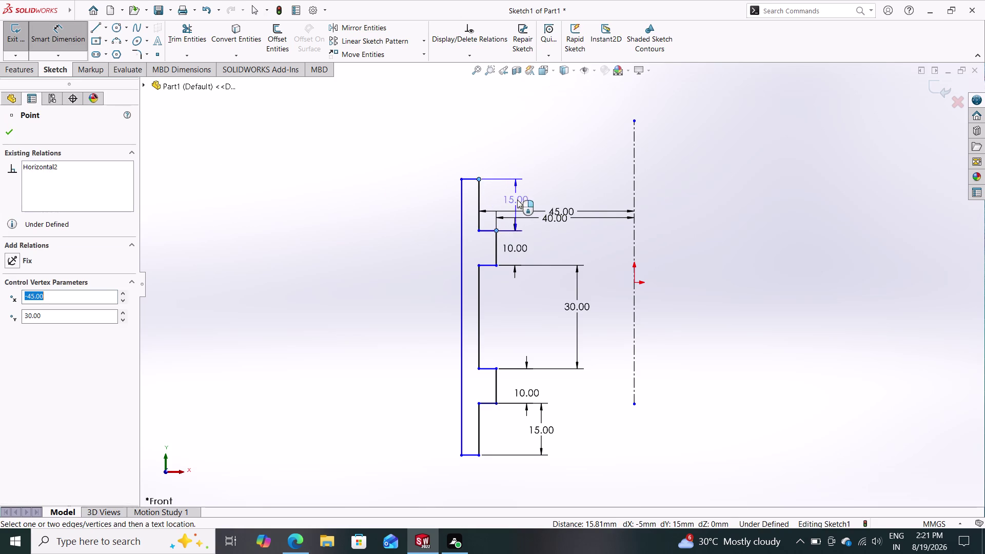
click(683, 218)
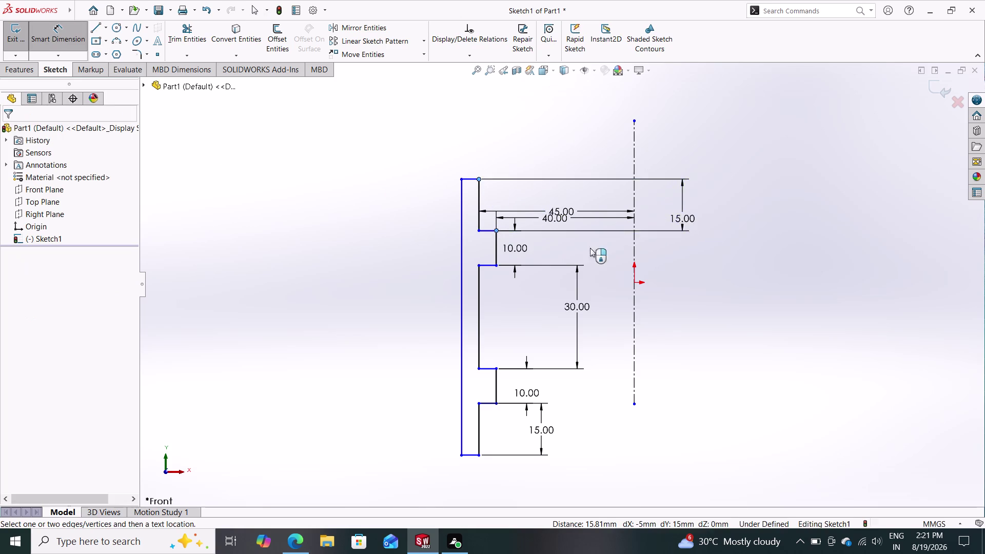
click(641, 205)
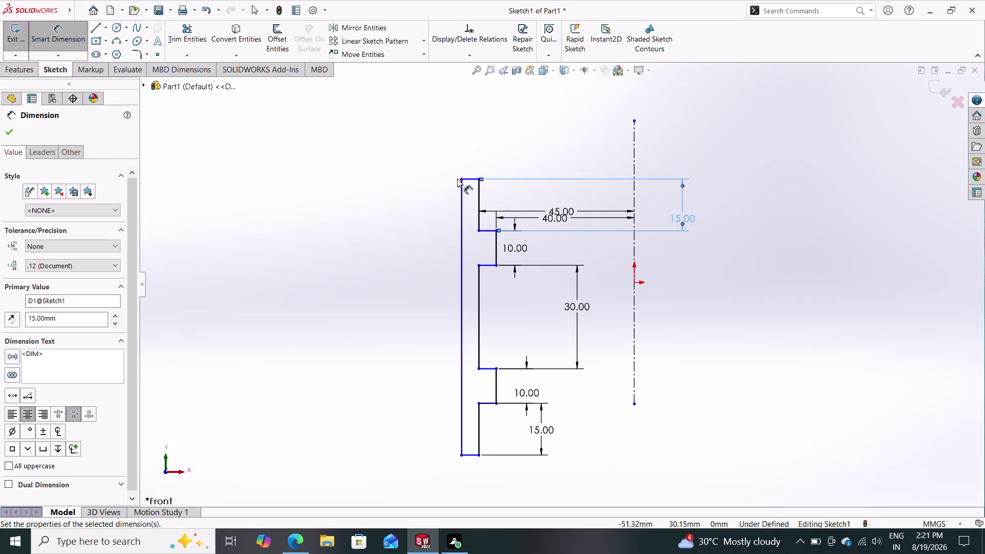
Dimension the top-left corner 50 mm from the centreline.
click(462, 181)
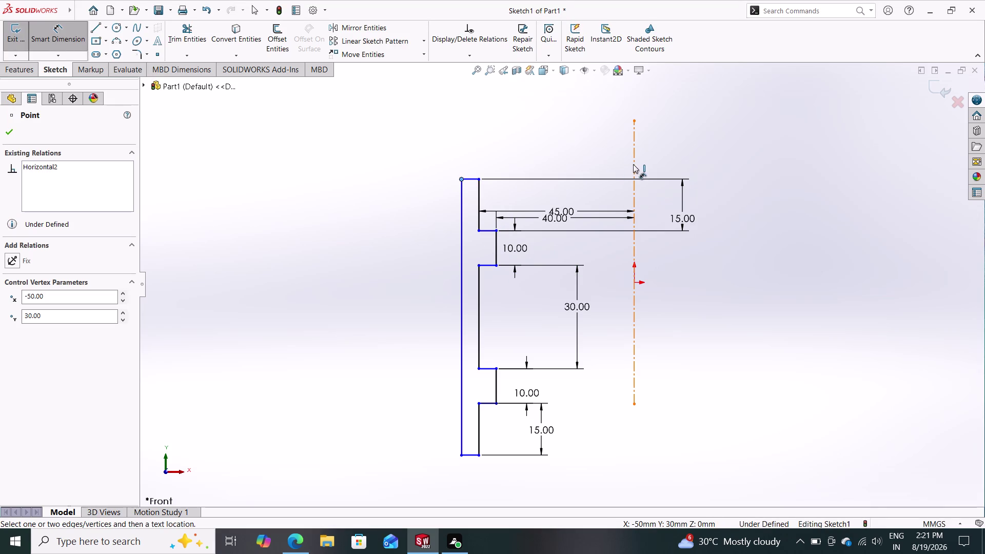
click(633, 164)
click(541, 149)
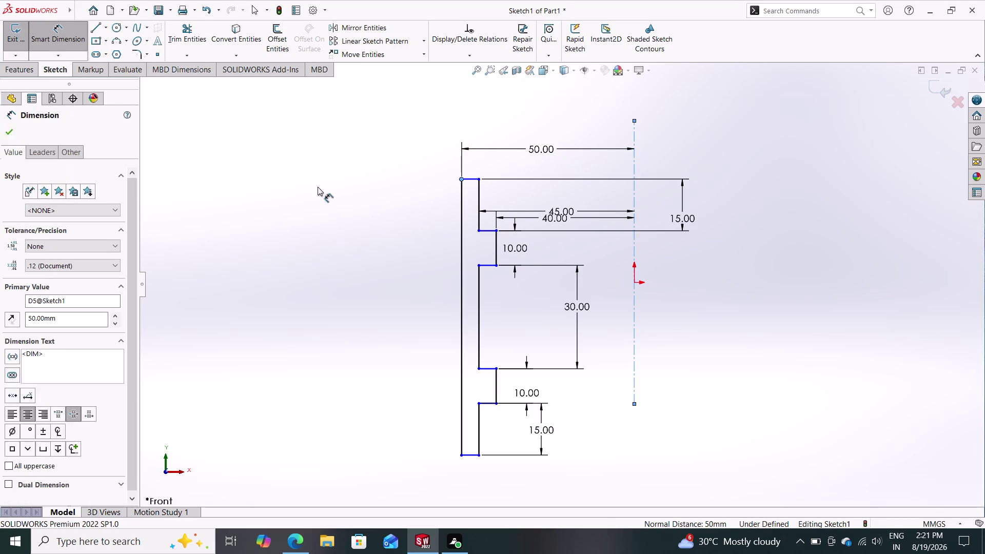
click(496, 131)
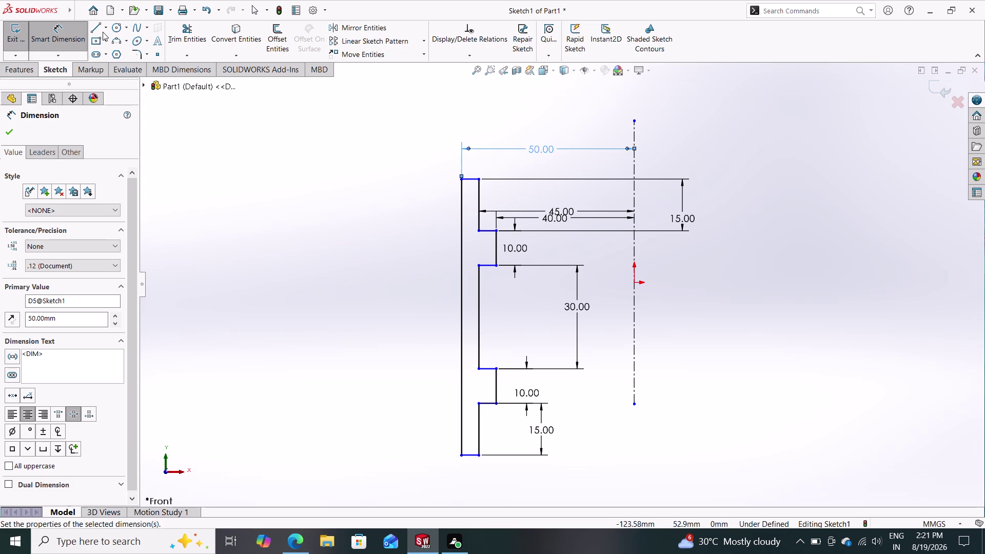
click(93, 29)
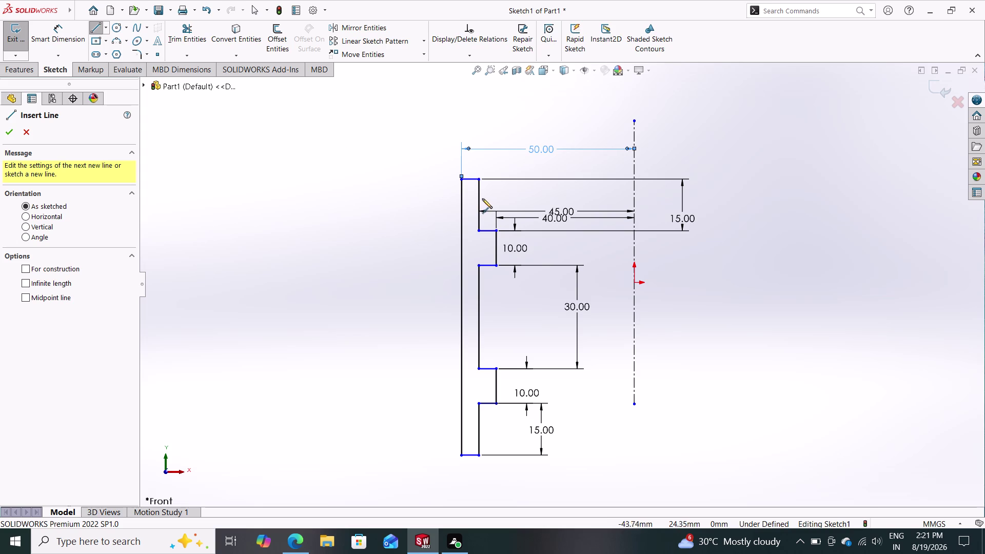
Draw a short horizontal line from the inner left wall and a vertical line up to the top edge.
click(478, 195)
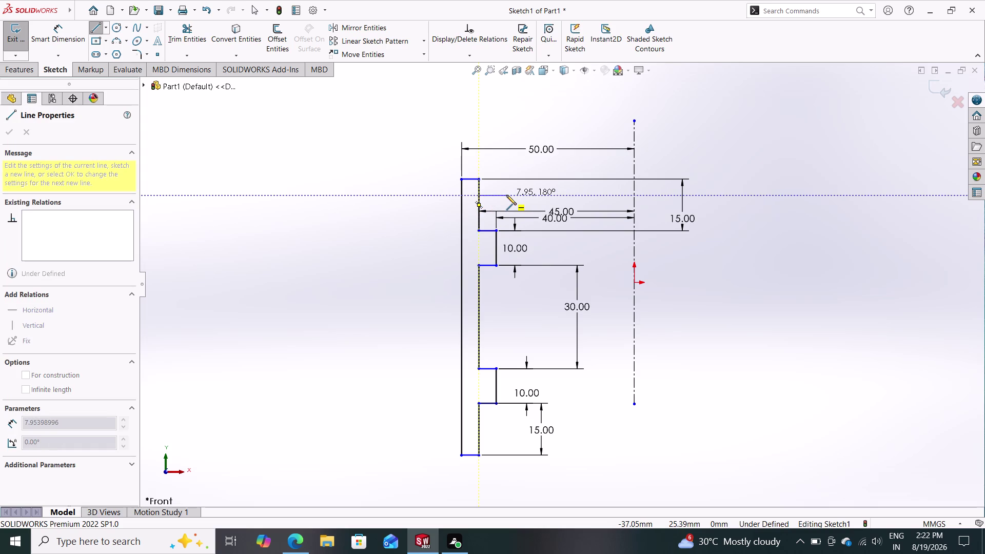
click(507, 195)
click(507, 178)
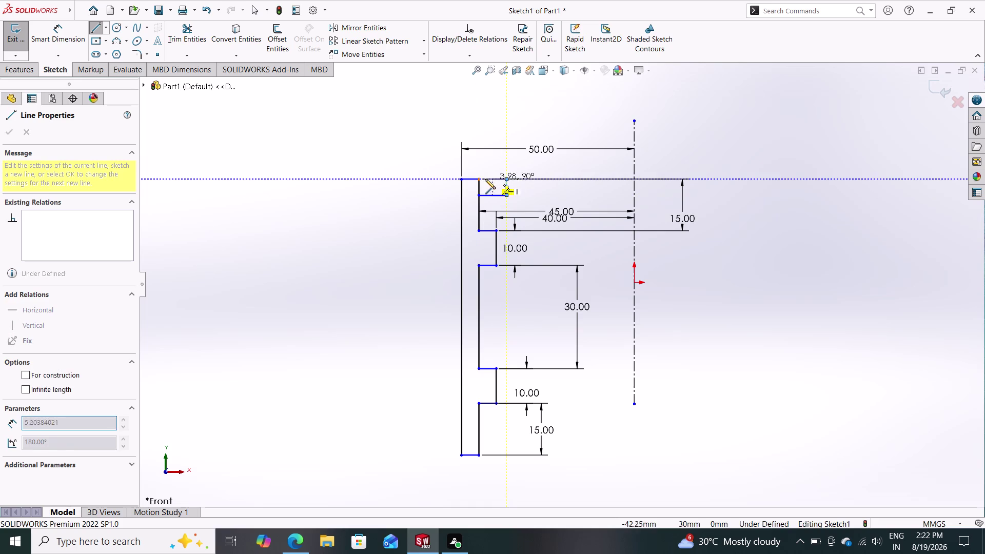
click(480, 179)
key(Escape)
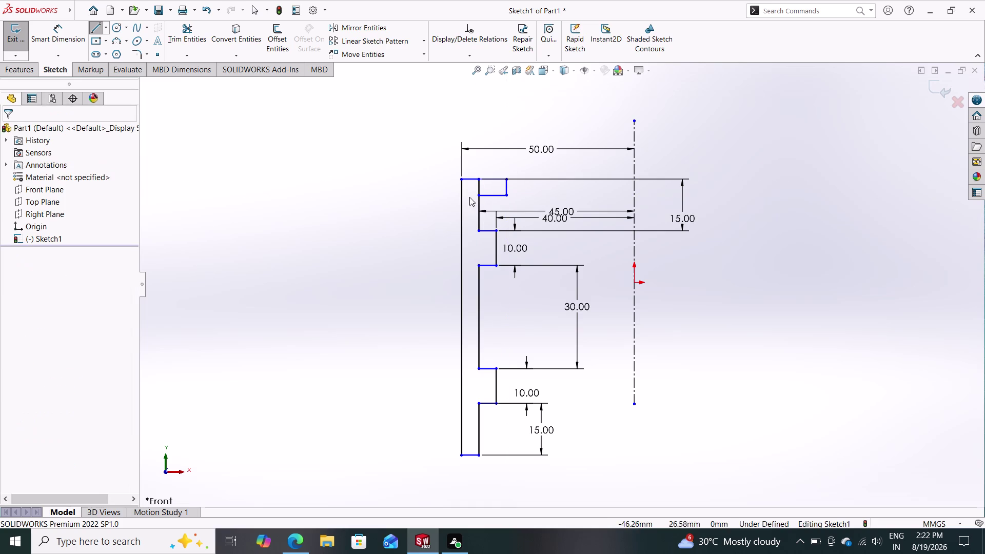
click(498, 244)
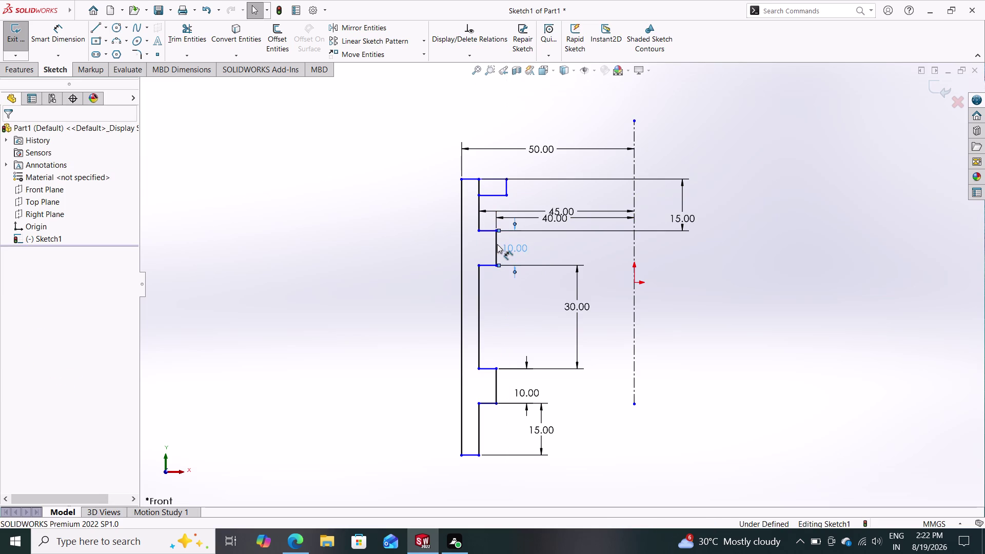
key(Escape)
key(Escape)
key(Escape)
key(Escape)
key(Escape)
key(Escape)
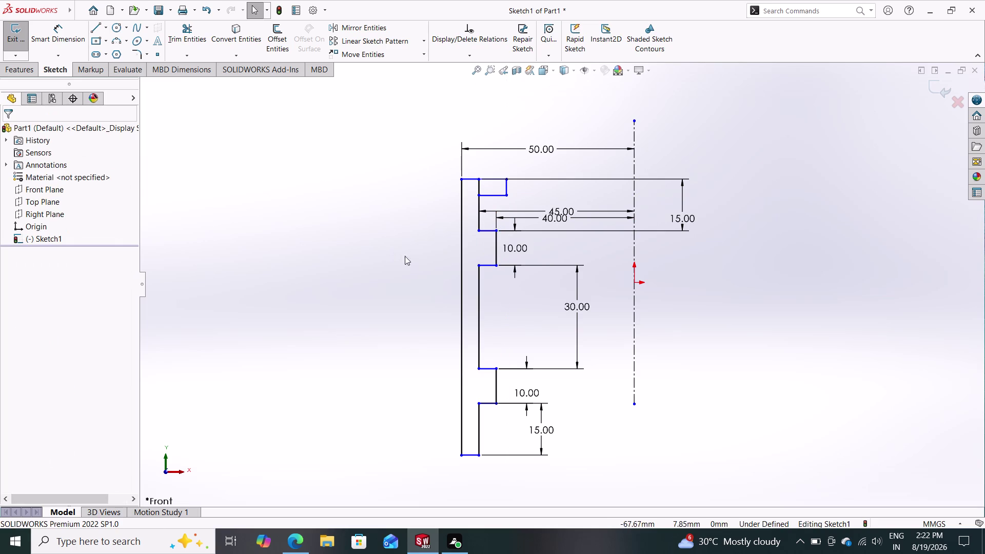
Relate the notch's right side to the vertical 10.00 step line, then drag its endpoint.
click(495, 244)
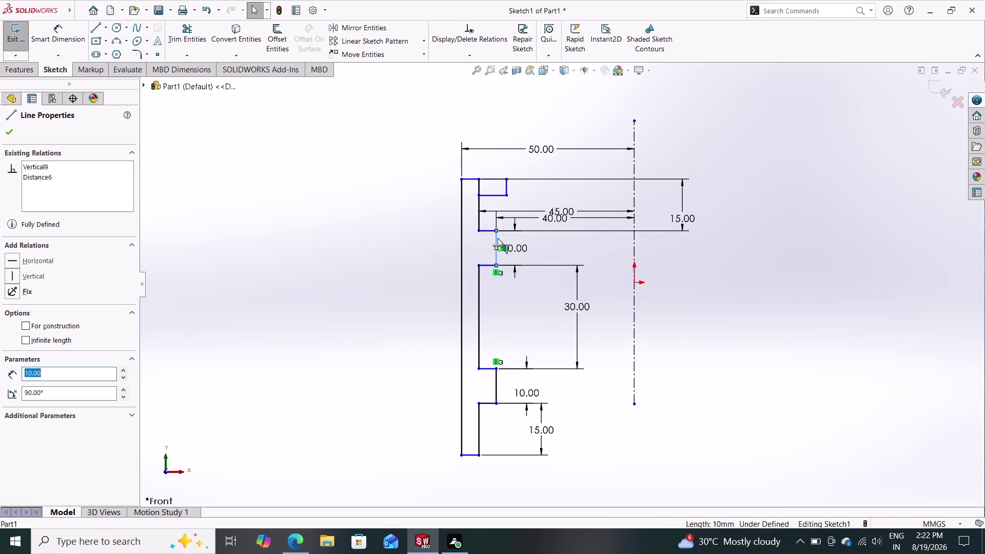
click(508, 190)
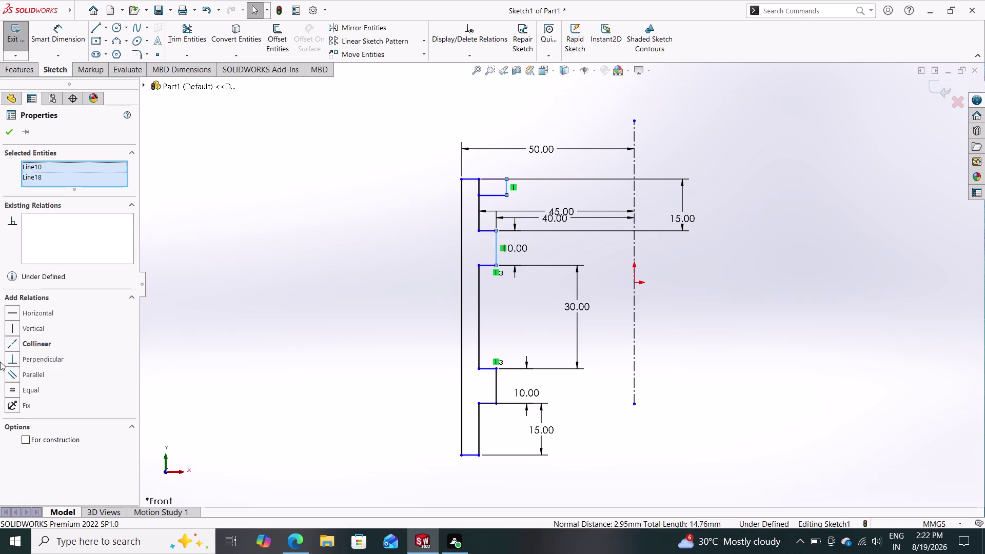
click(25, 329)
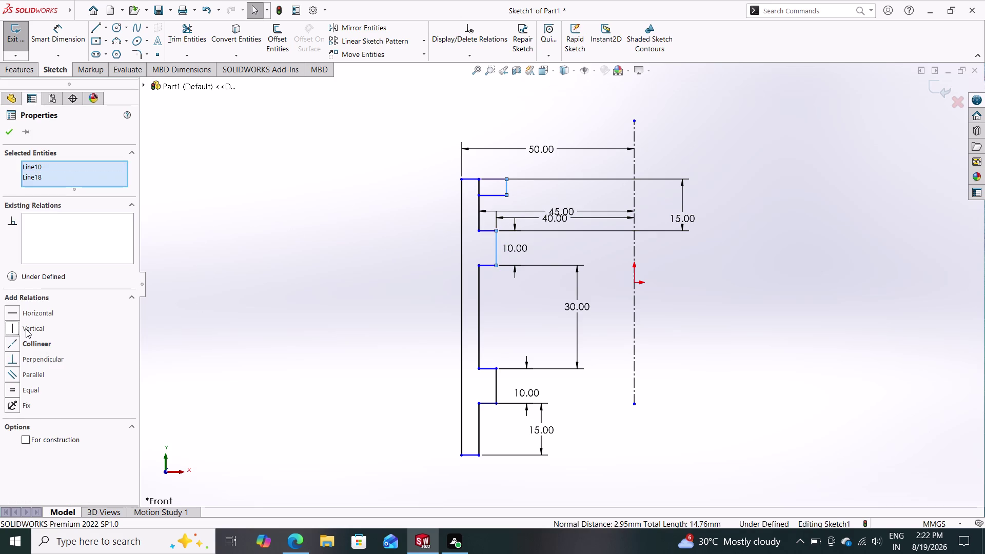
click(25, 330)
click(25, 329)
click(13, 135)
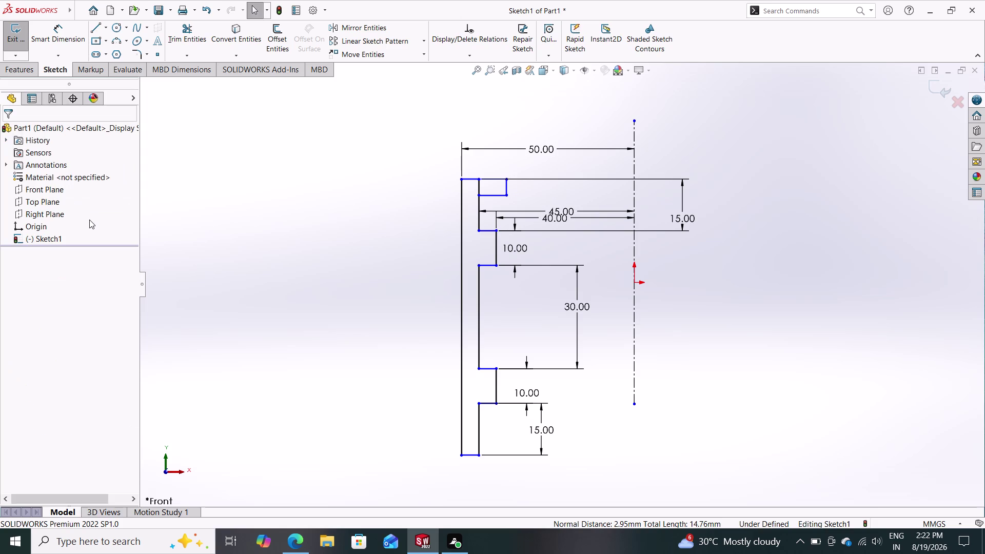
key(Escape)
key(Escape)
key(Escape)
key(Escape)
drag(505, 195, 495, 195)
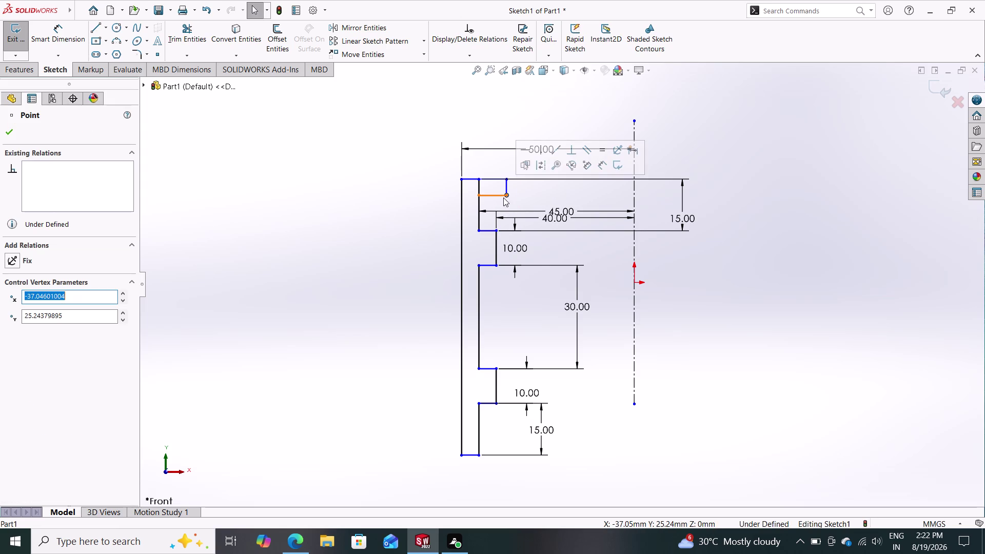
Delete the old notch's right vertical side and bottom edge.
key(Escape)
key(Escape)
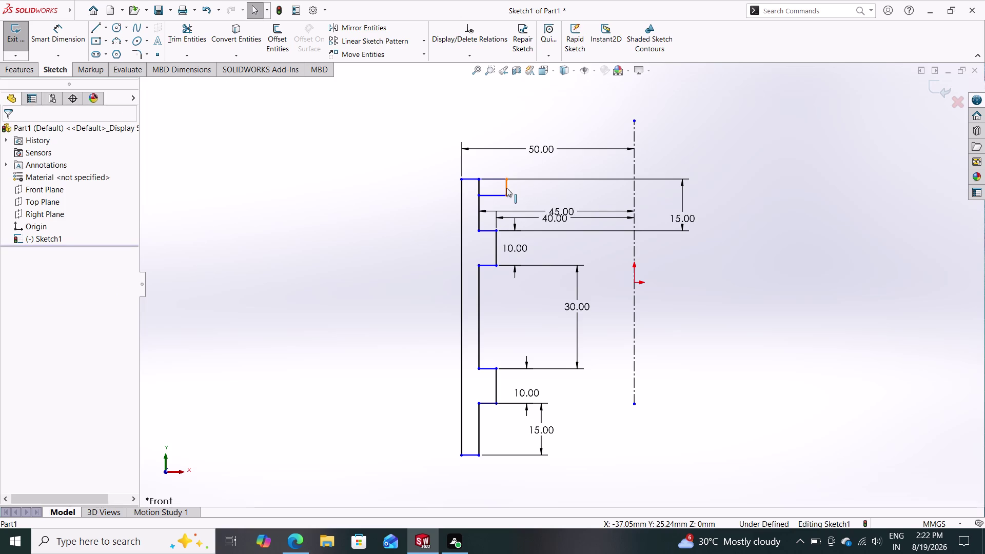
scroll(down, 3)
scroll(down, 3)
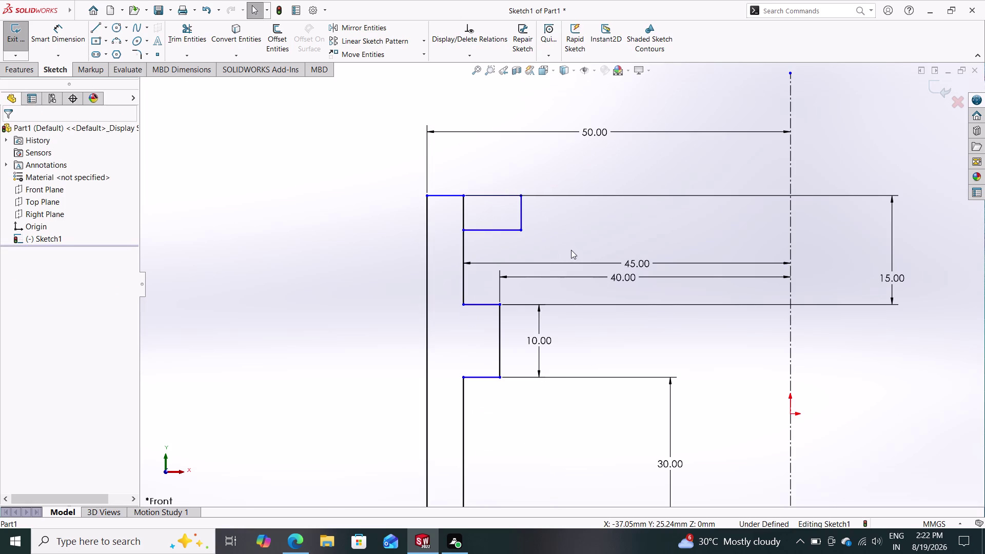
click(521, 211)
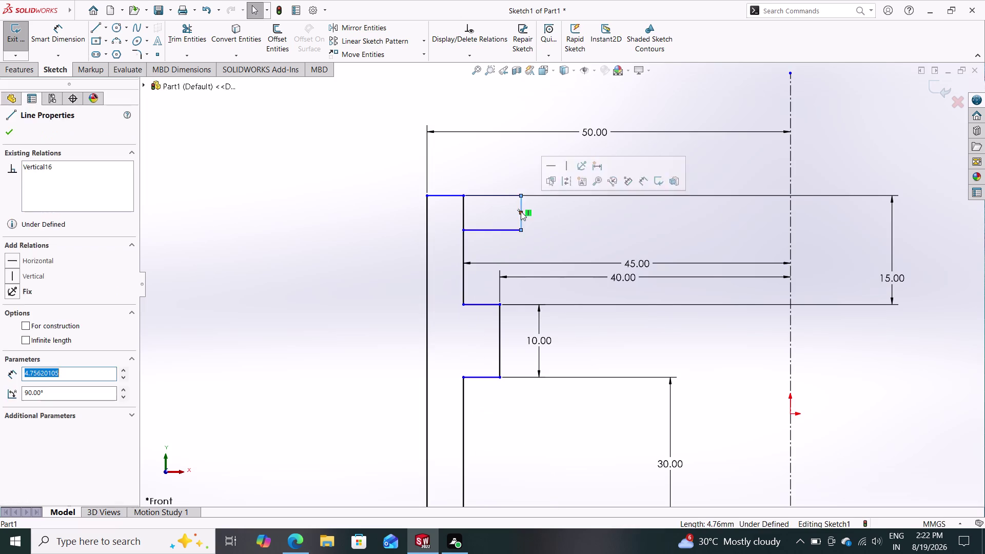
key(Delete)
click(500, 228)
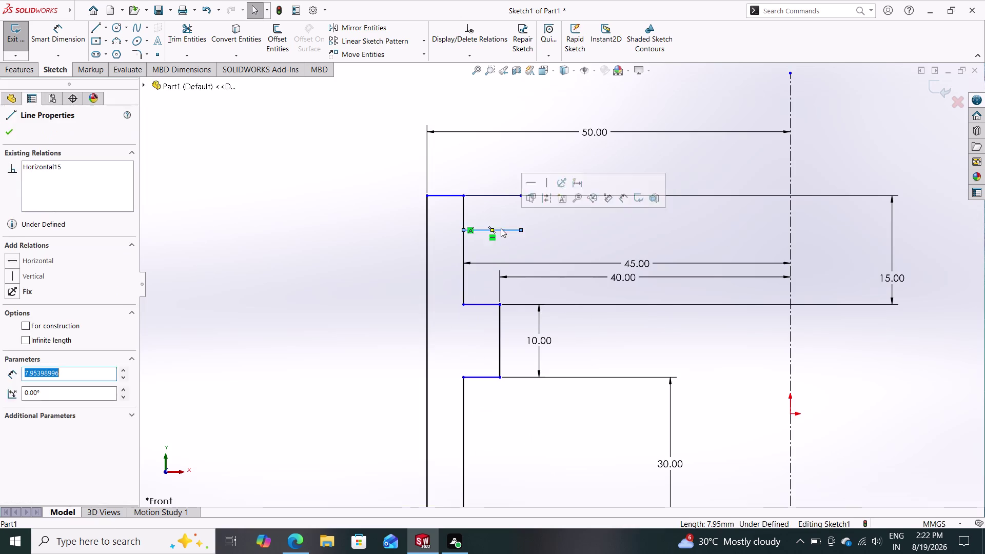
key(Delete)
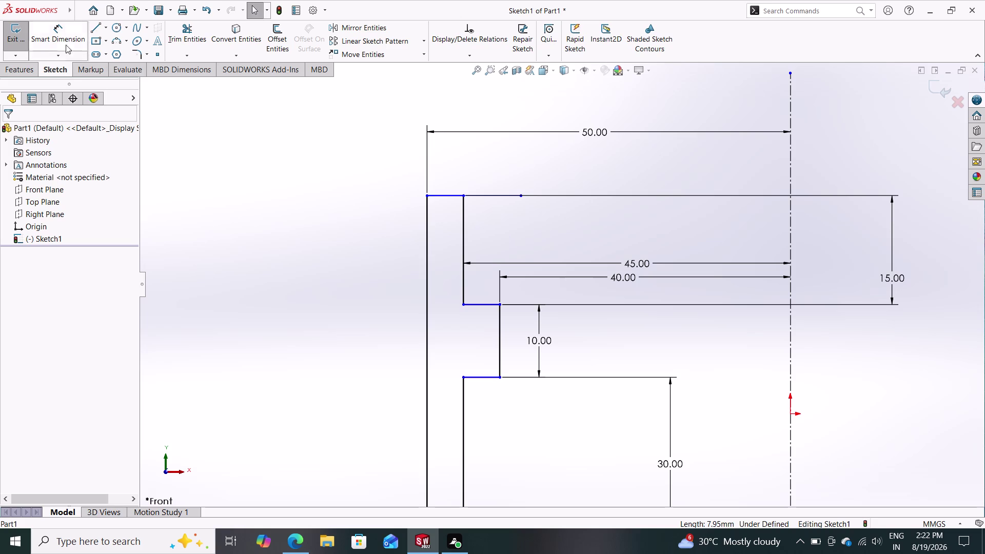
Redraw the notch with a 5 mm horizontal bottom edge and a vertical side up to the top.
click(95, 25)
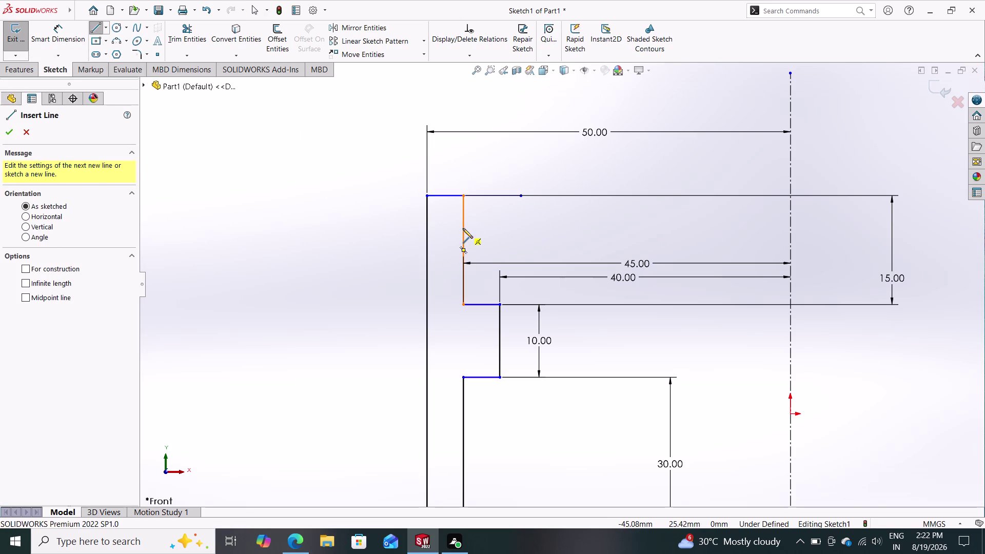
click(463, 226)
click(500, 225)
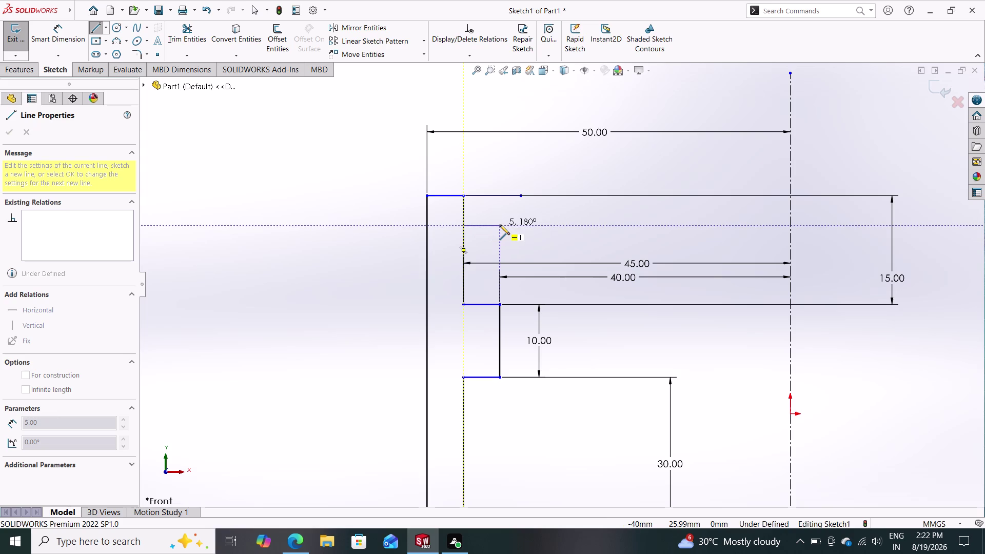
click(500, 195)
key(Escape)
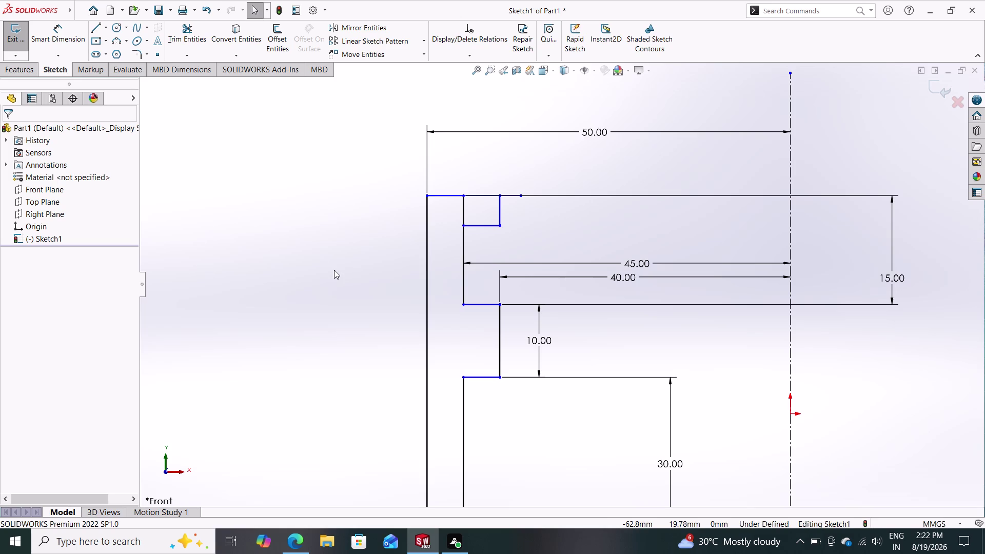
drag(61, 30, 96, 46)
Dimension the top-left notch depth as 10 mm.
click(63, 31)
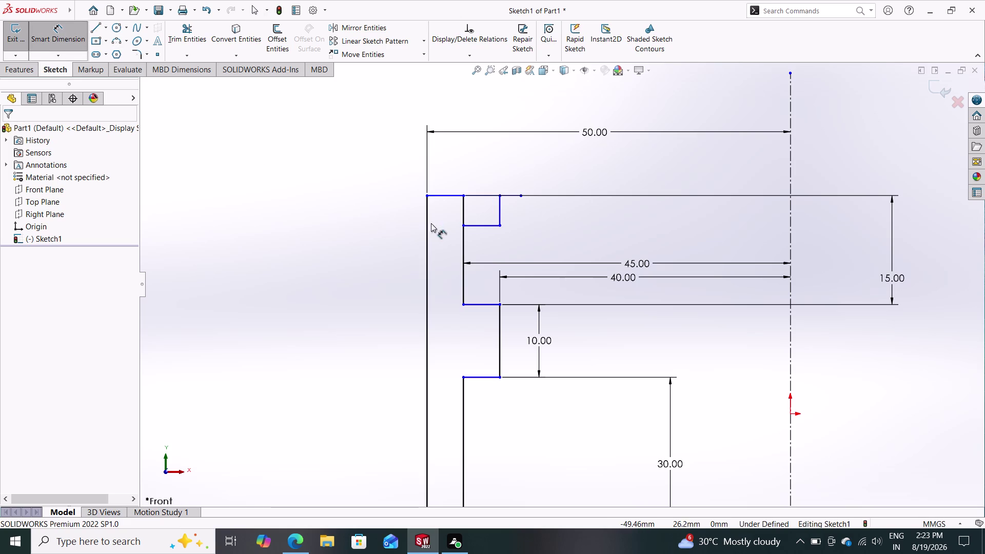
click(480, 195)
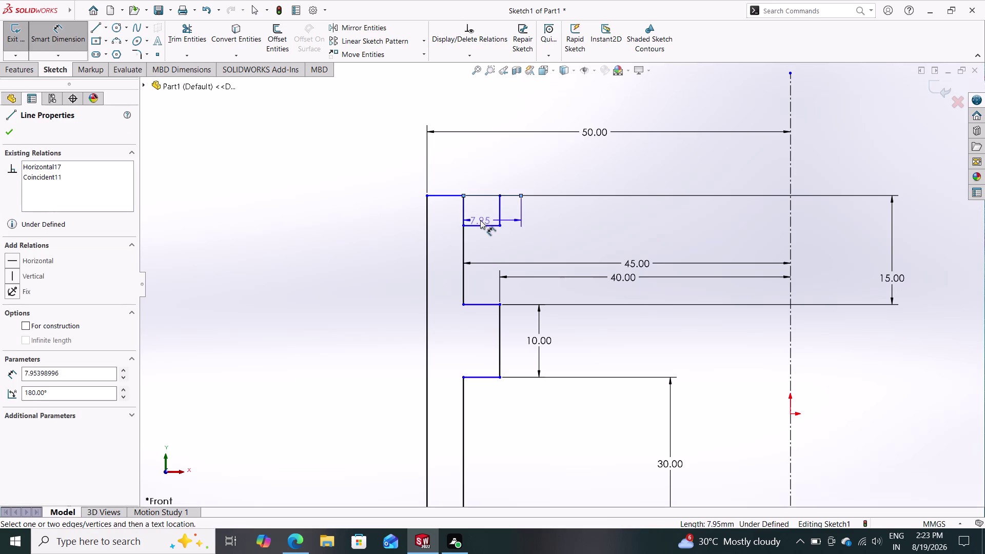
click(480, 225)
click(525, 212)
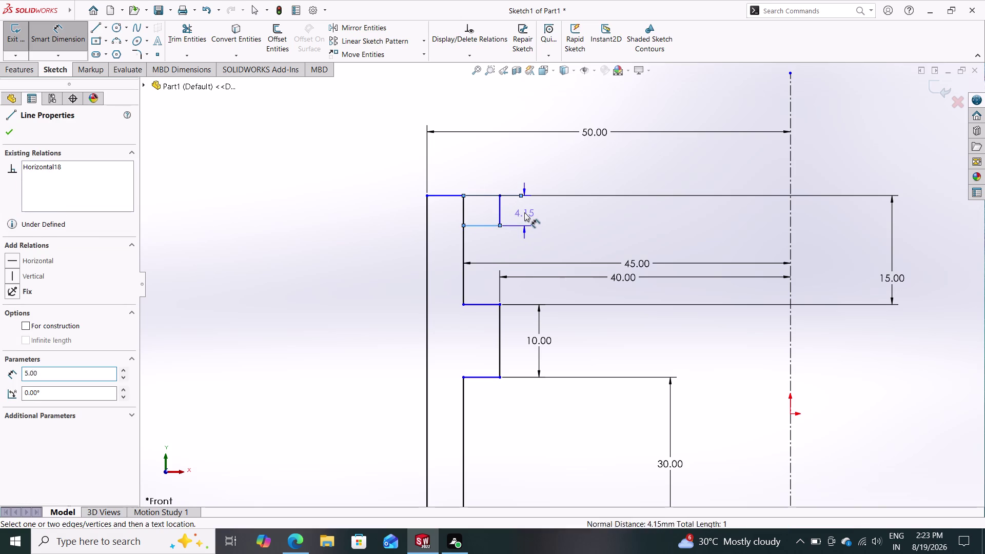
text(10)
key(Return)
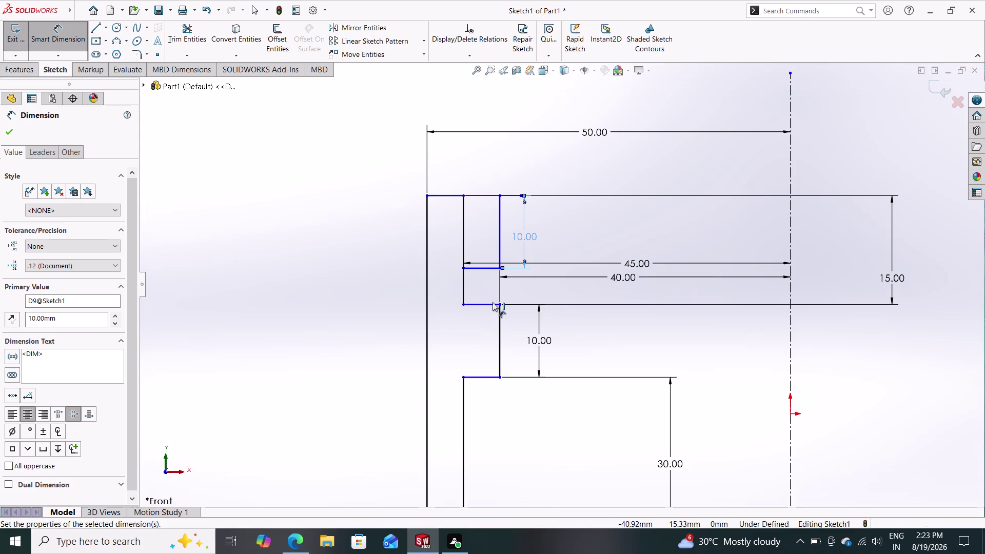
Add a driven 5.00 groove width dimension and delete the redundant 15.00 dimension.
drag(492, 303, 492, 297)
click(488, 266)
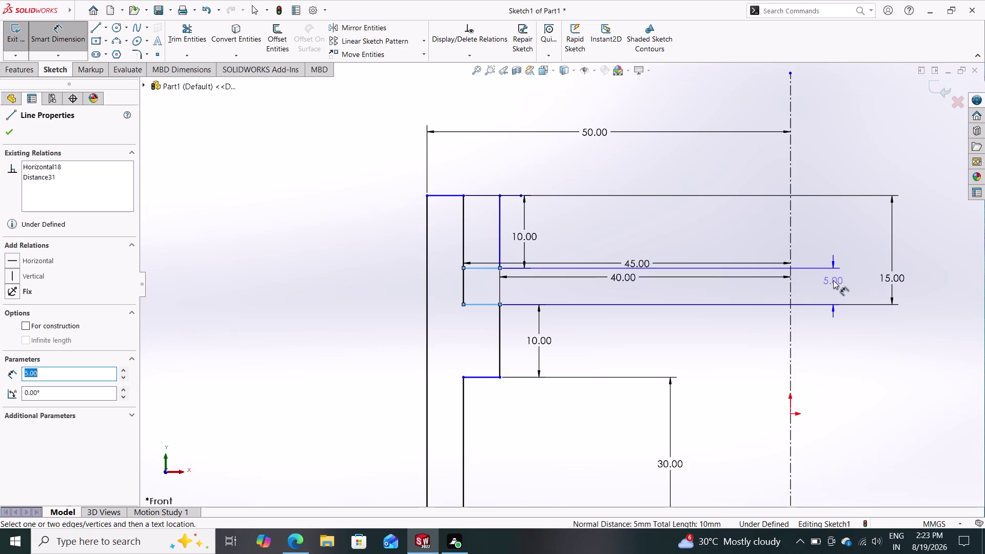
click(833, 280)
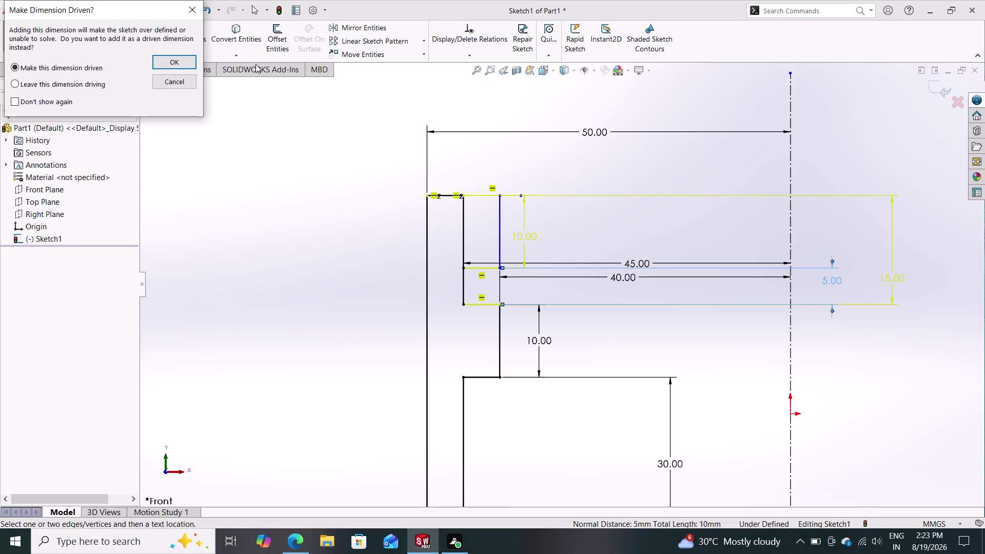
click(180, 81)
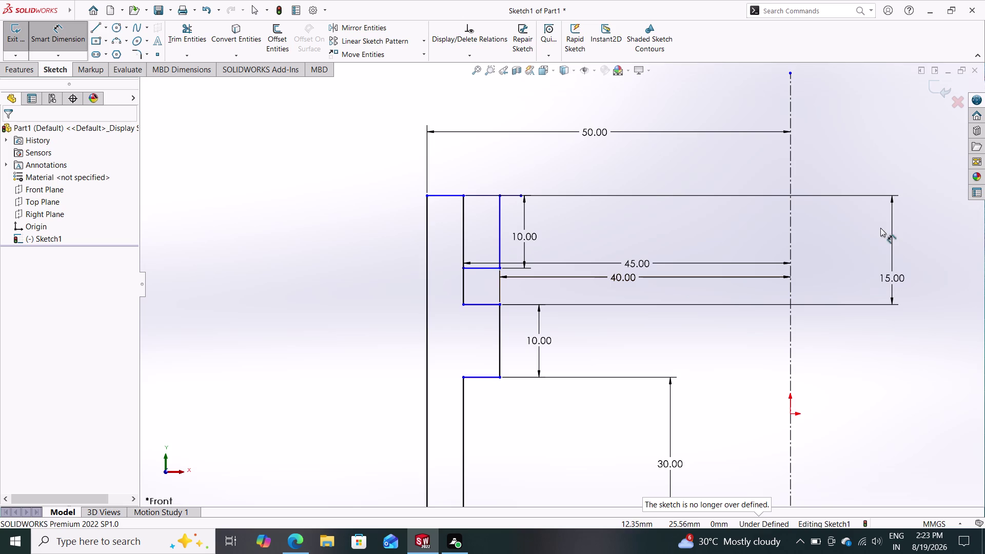
click(895, 255)
key(Delete)
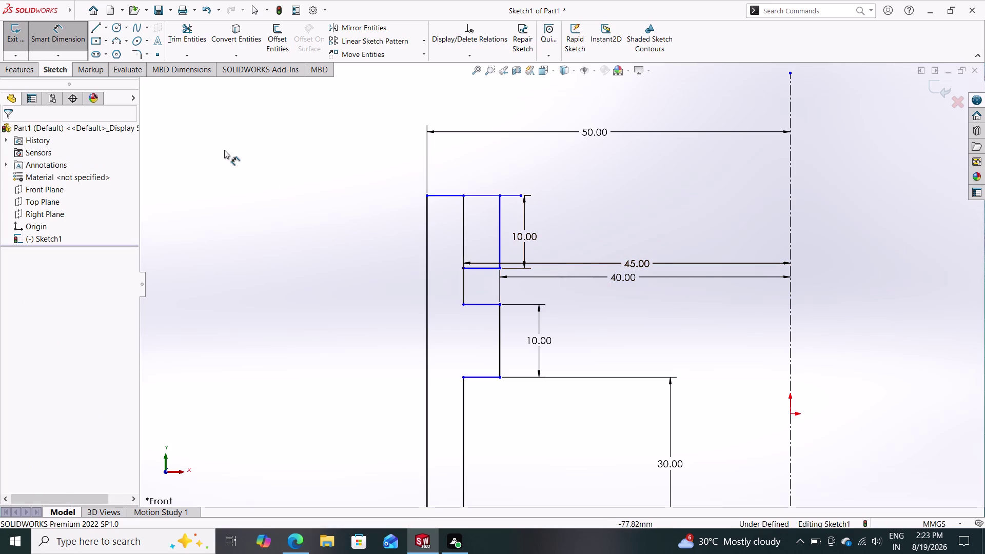
Dimension the second step between its two horizontal lines as 15 mm.
click(61, 35)
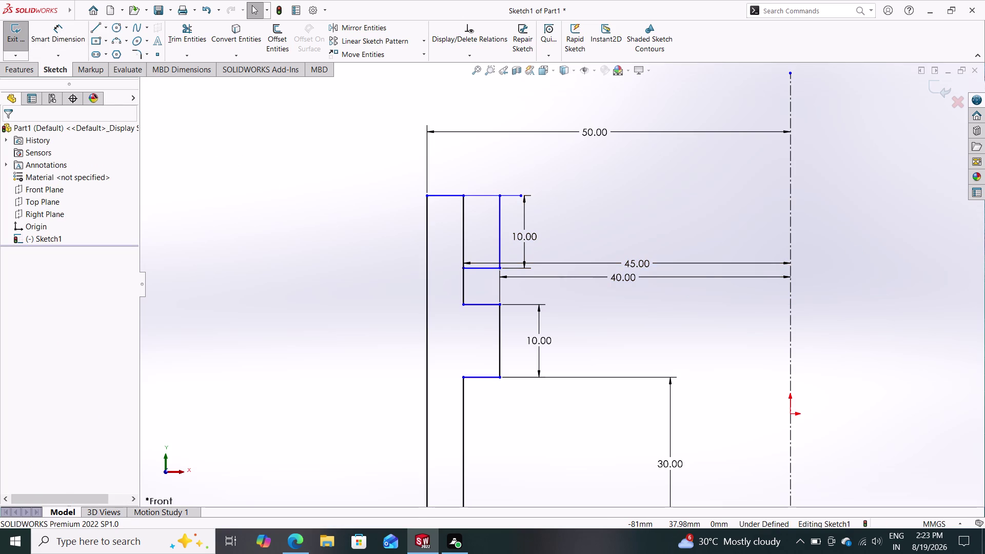
click(61, 42)
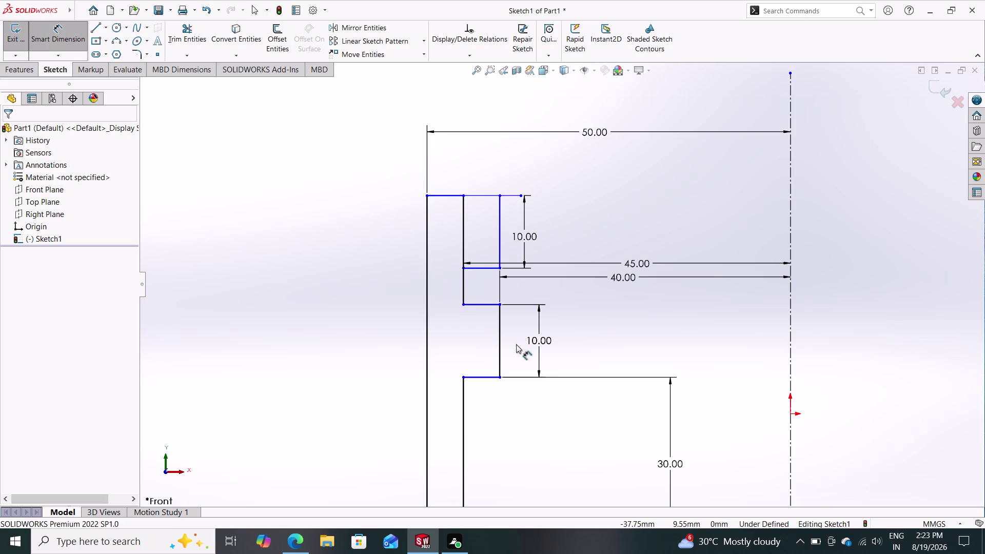
click(498, 303)
drag(501, 267, 529, 274)
click(859, 283)
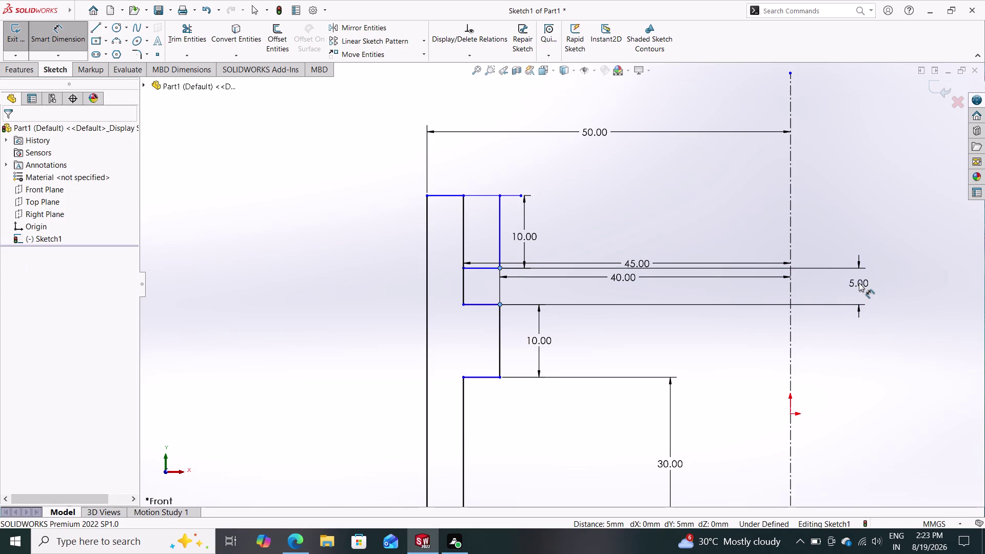
text(15)
key(Return)
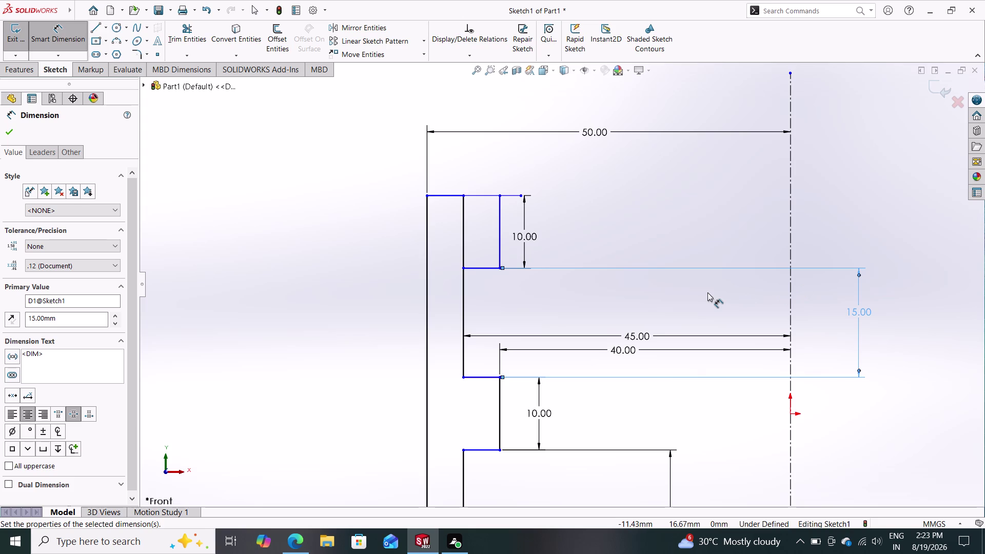
Zoom in and out to inspect the dimensioned profile, then finish dimensioning.
scroll(down, 3)
scroll(up, 3)
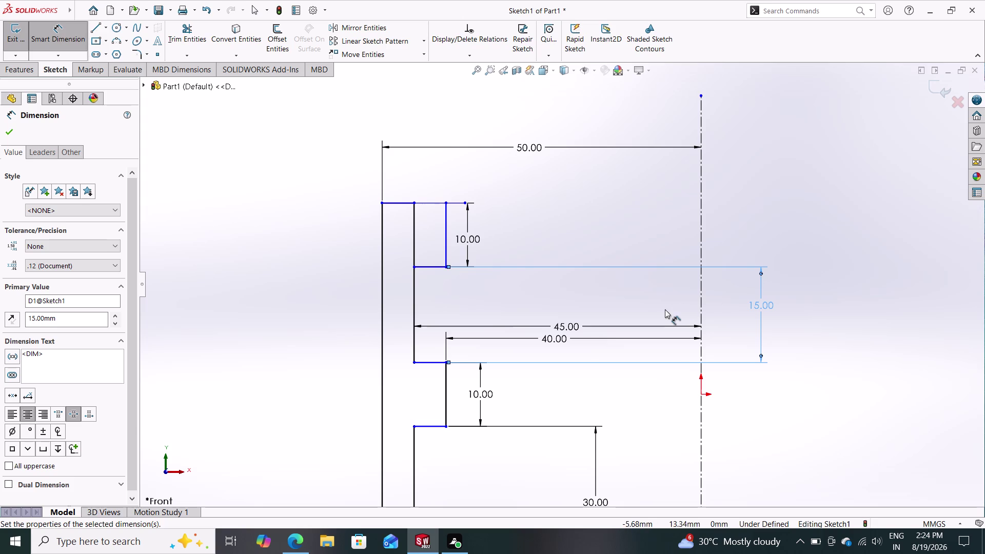
scroll(down, 3)
scroll(up, 3)
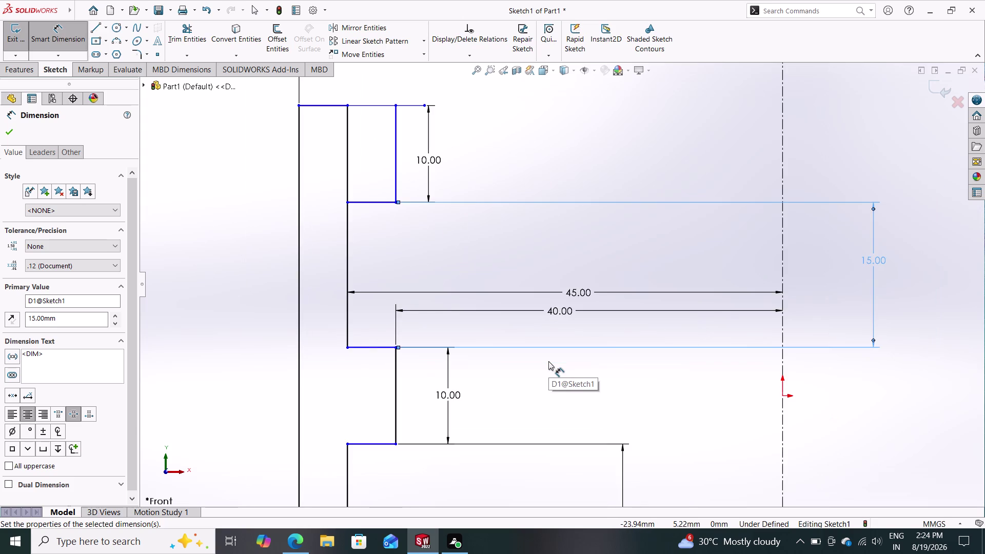
scroll(up, 3)
scroll(up, 3)
scroll(up, 3)
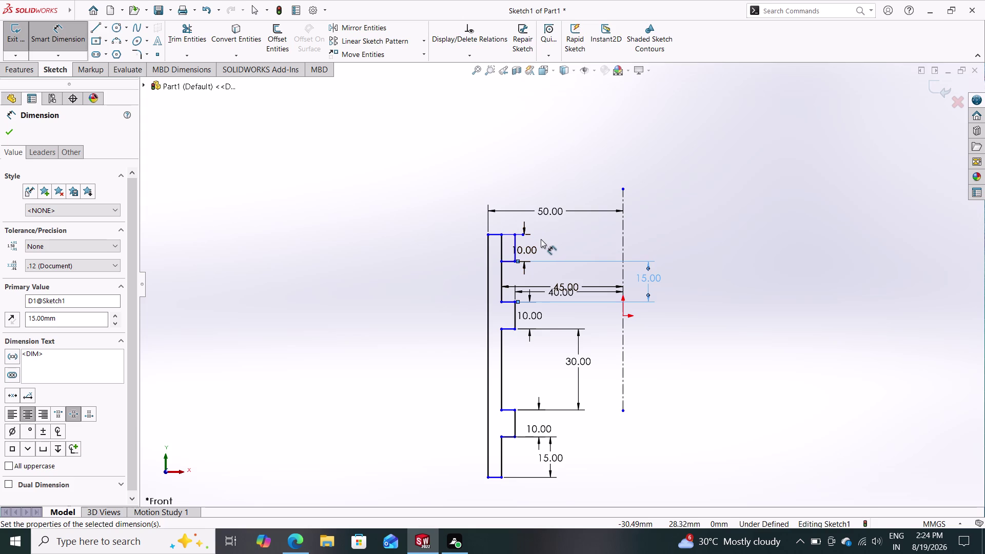
scroll(down, 3)
scroll(down, 3)
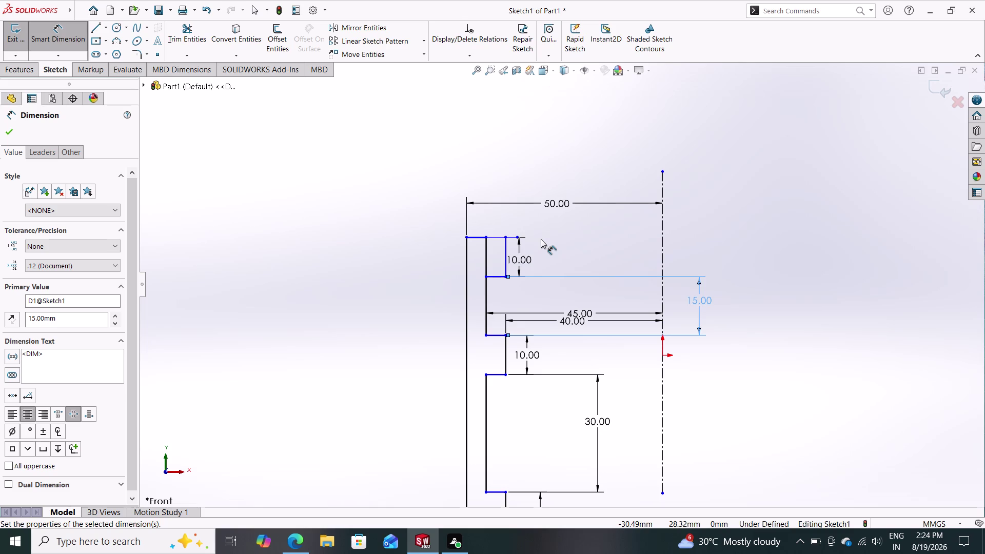
key(Escape)
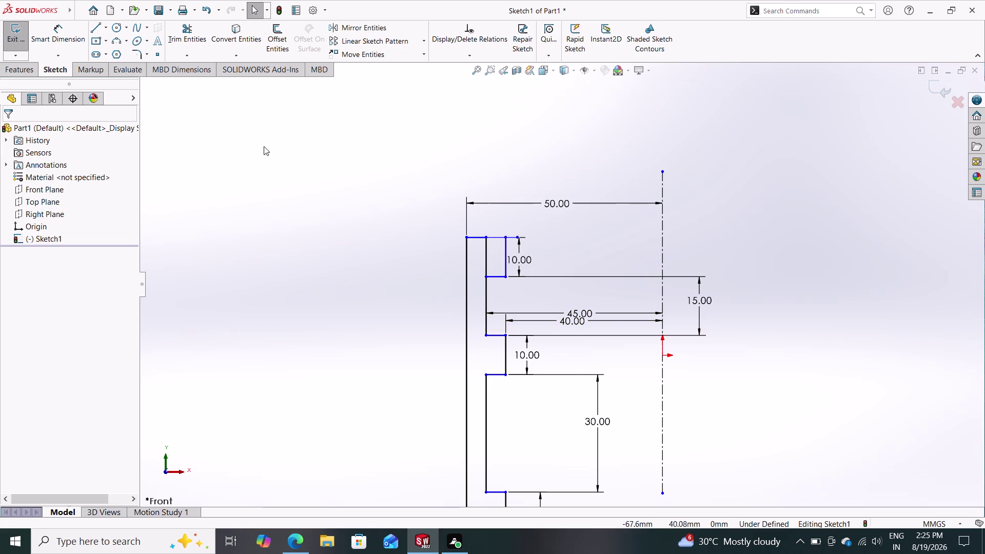
click(187, 25)
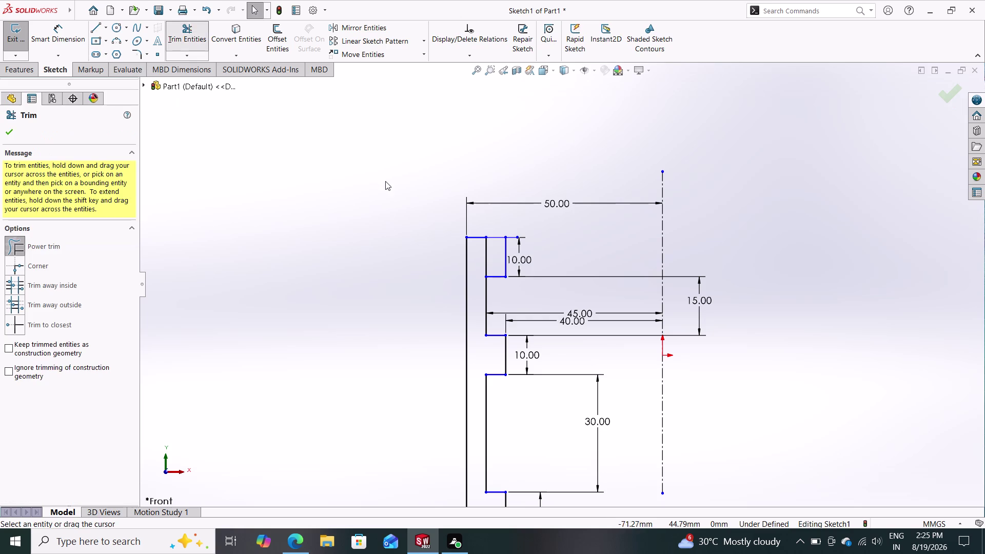
Close Trim Entities, zoom in, and pick the 2.95 mm top stub for deletion.
drag(495, 219, 495, 244)
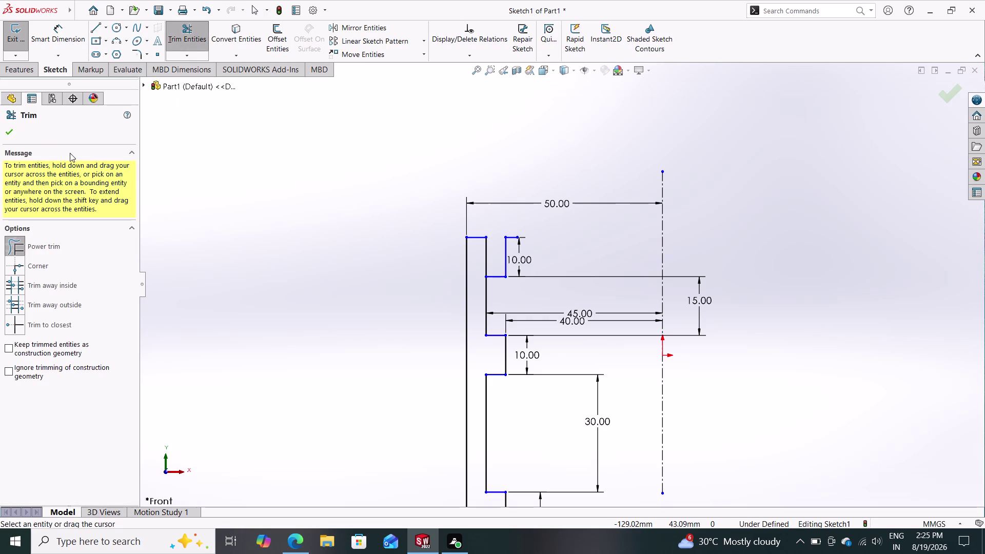
click(9, 133)
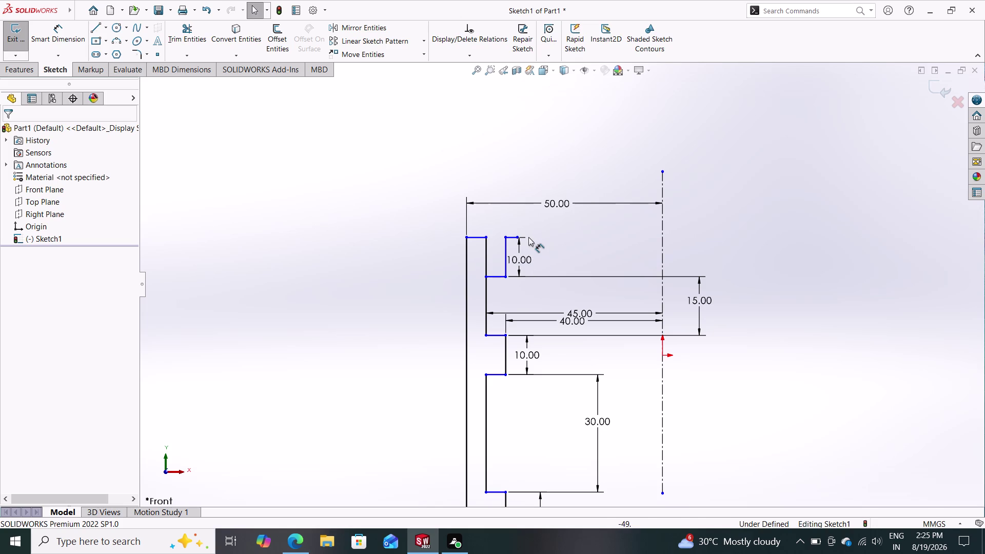
scroll(down, 3)
scroll(down, 3)
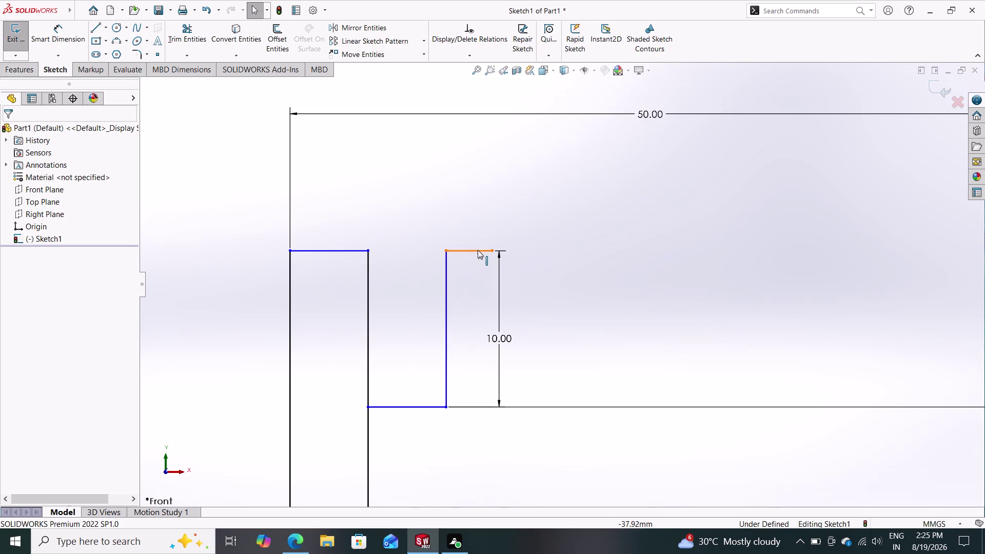
click(472, 250)
Delete the tiny top stub line and dimension the notch's short top vertical edge at 10 mm.
key(Delete)
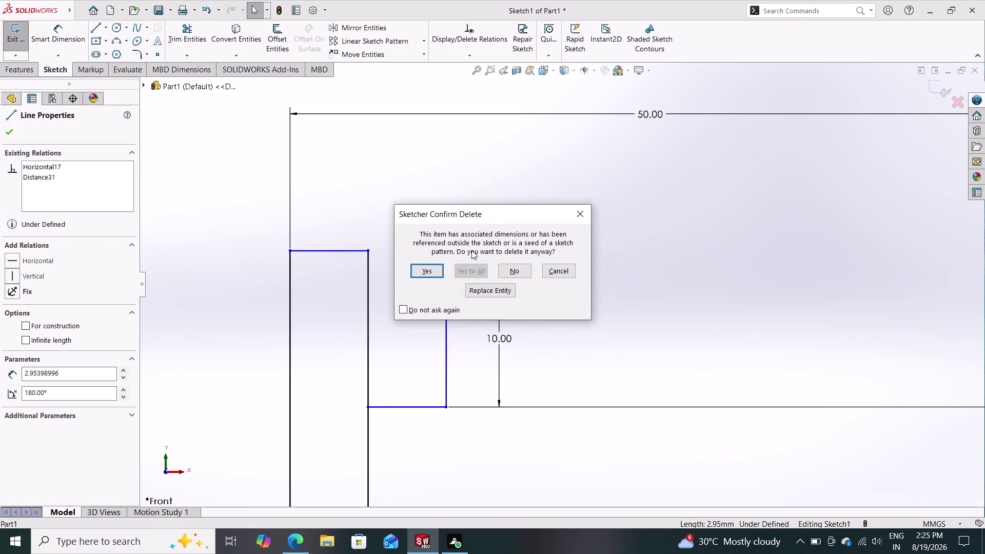
click(432, 272)
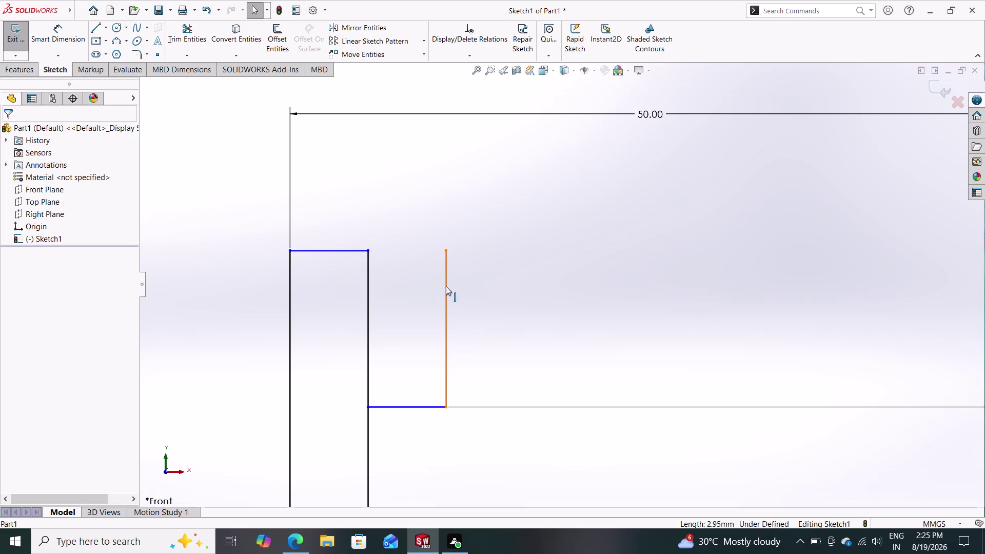
click(60, 29)
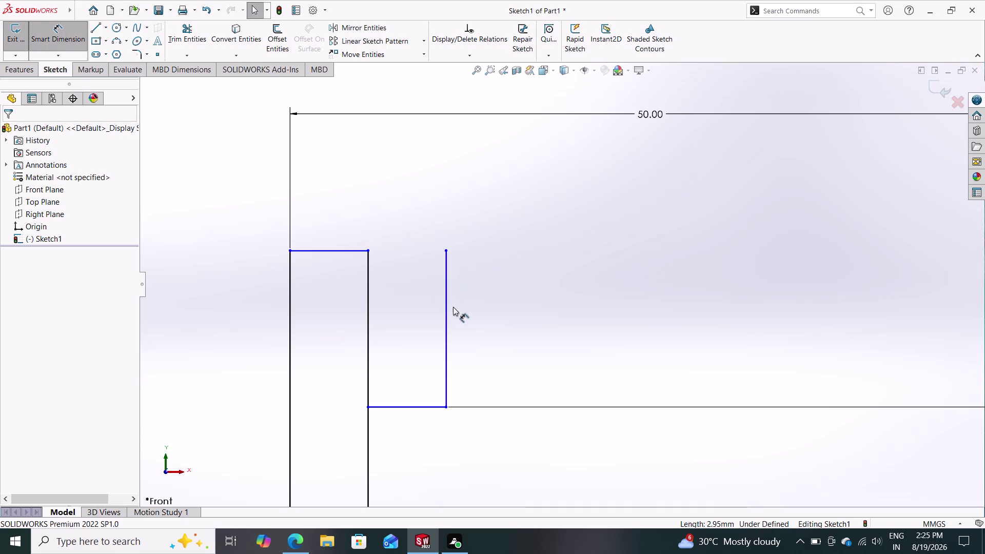
drag(445, 310, 452, 312)
click(508, 320)
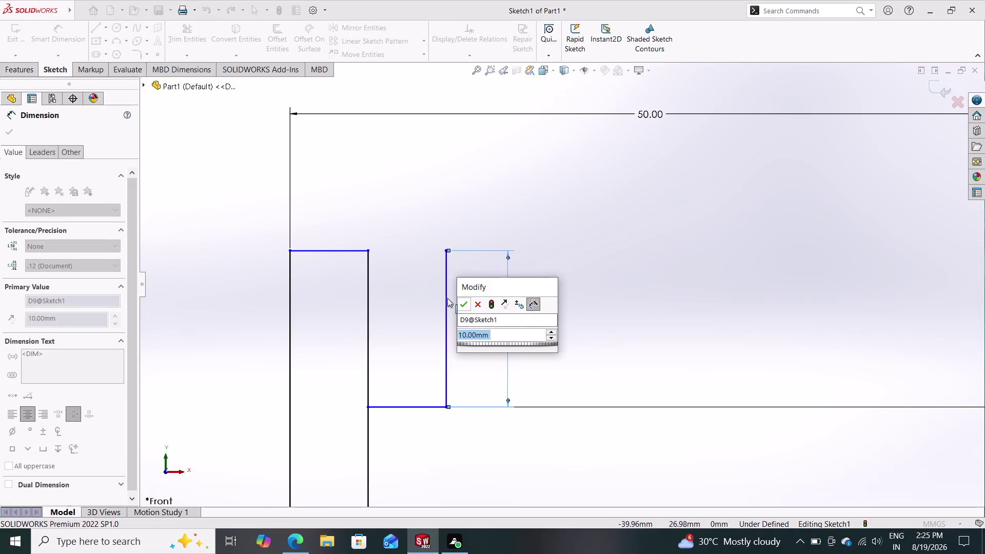
click(465, 305)
scroll(down, 3)
scroll(up, 3)
scroll(up, 3)
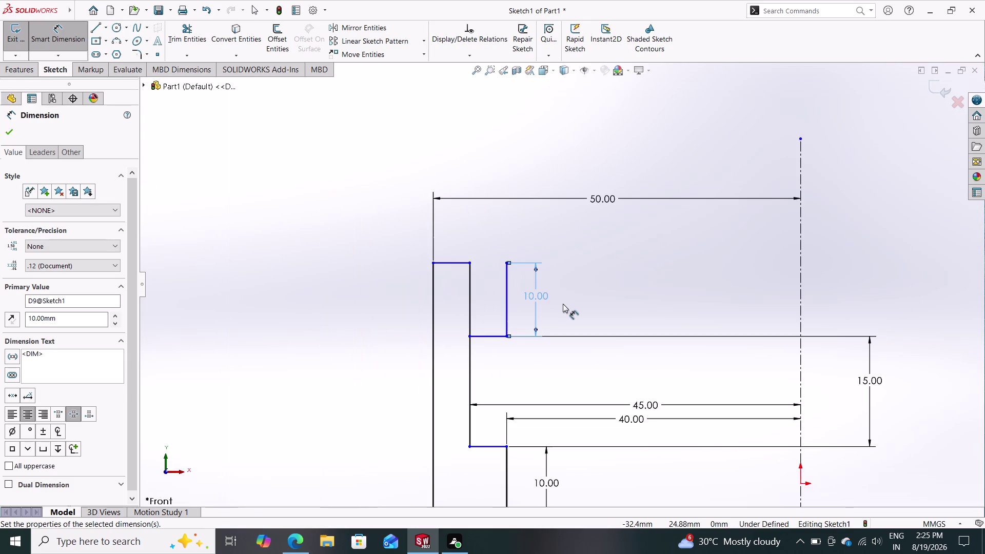
scroll(up, 3)
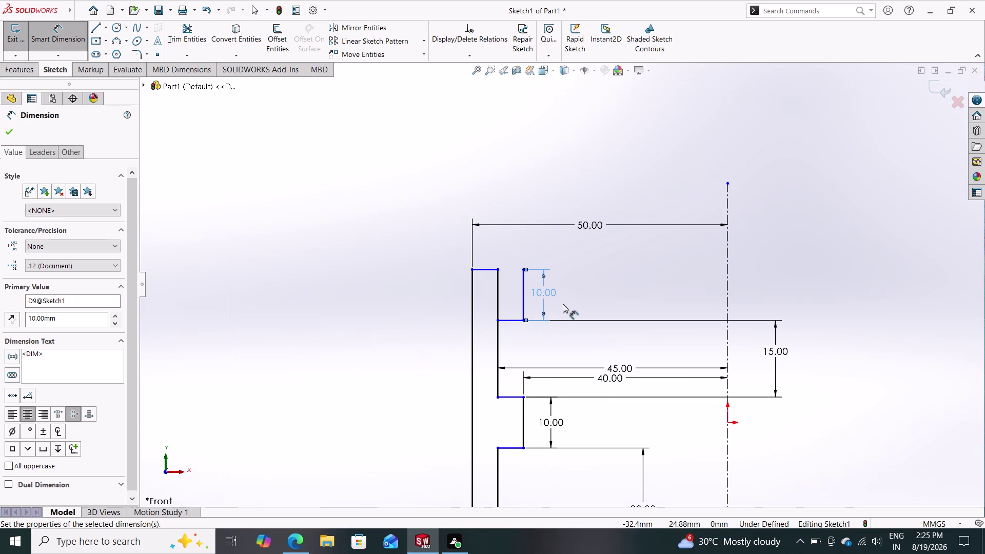
click(94, 27)
click(499, 270)
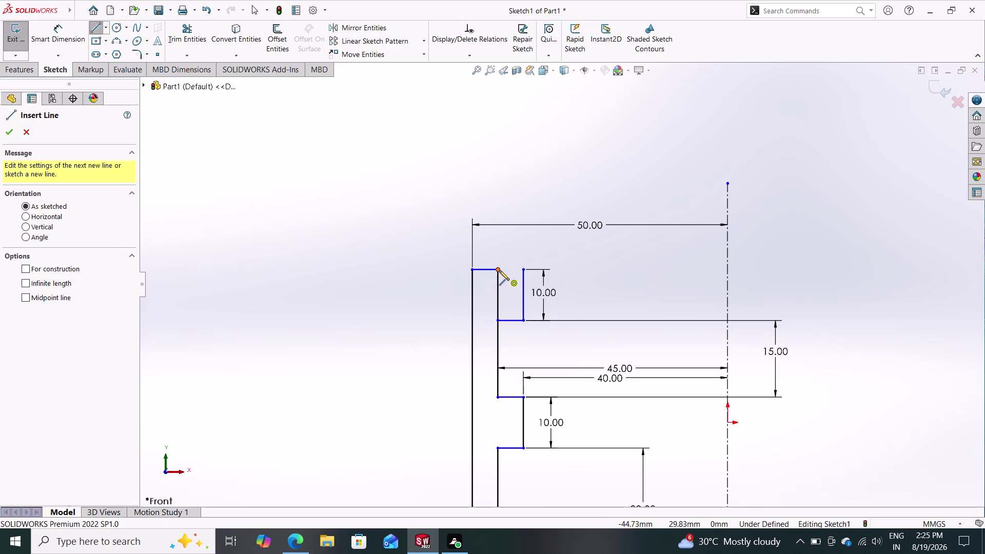
Draw a 5 mm horizontal line capping the top of the notch's right side.
click(525, 272)
key(Escape)
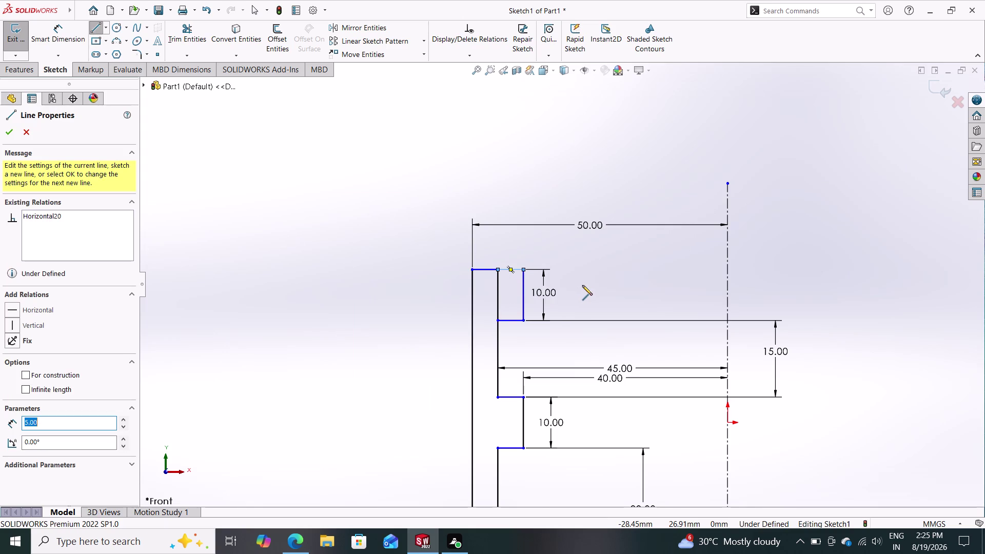
scroll(down, 3)
scroll(up, 3)
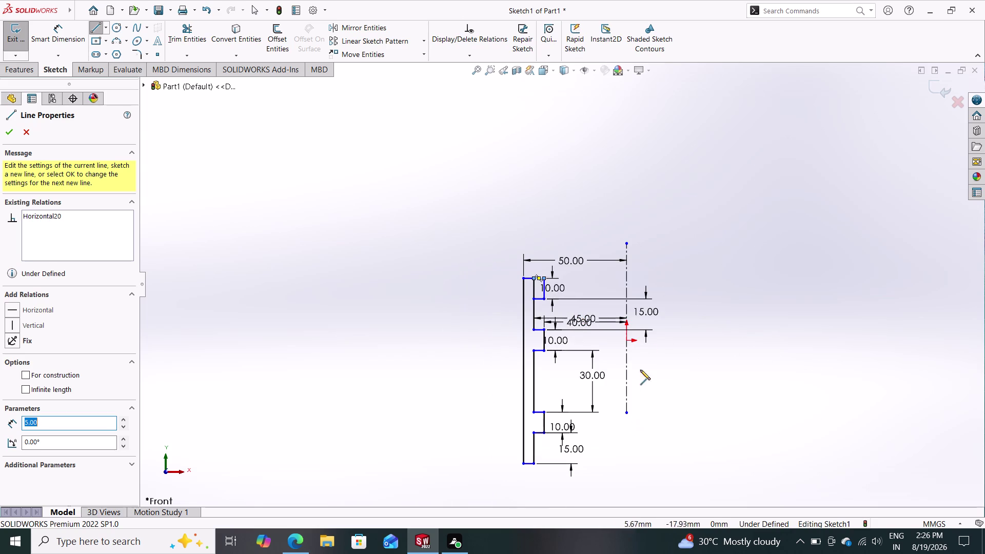
key(Escape)
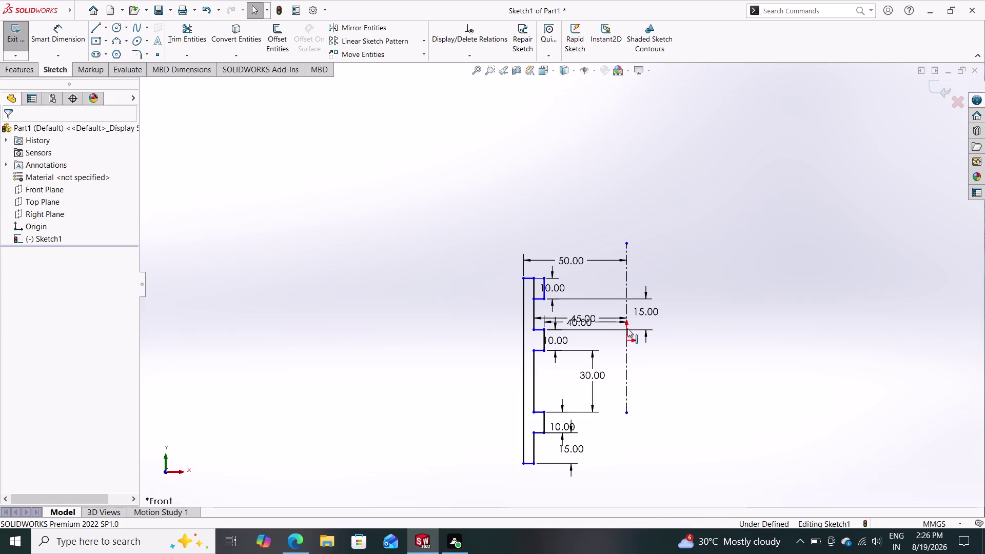
scroll(down, 3)
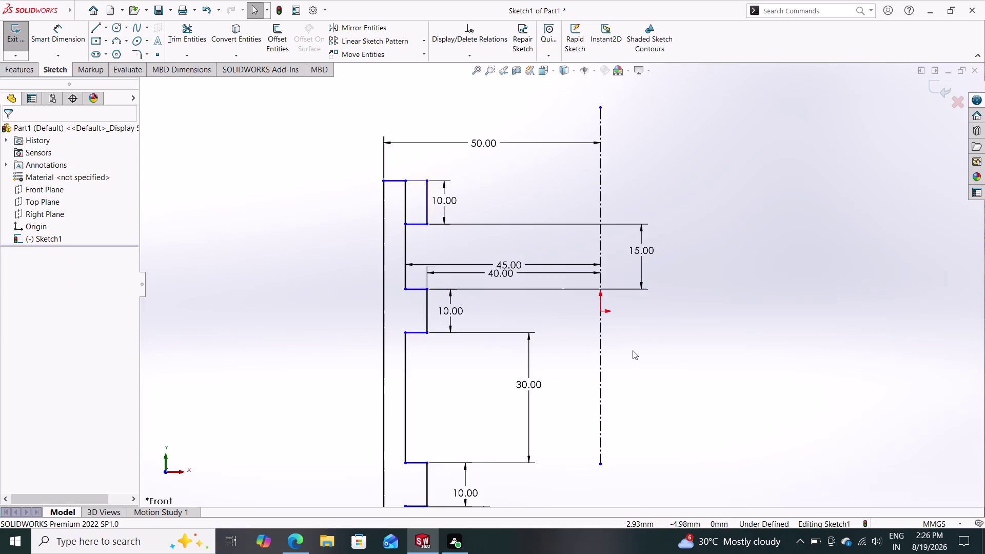
scroll(up, 3)
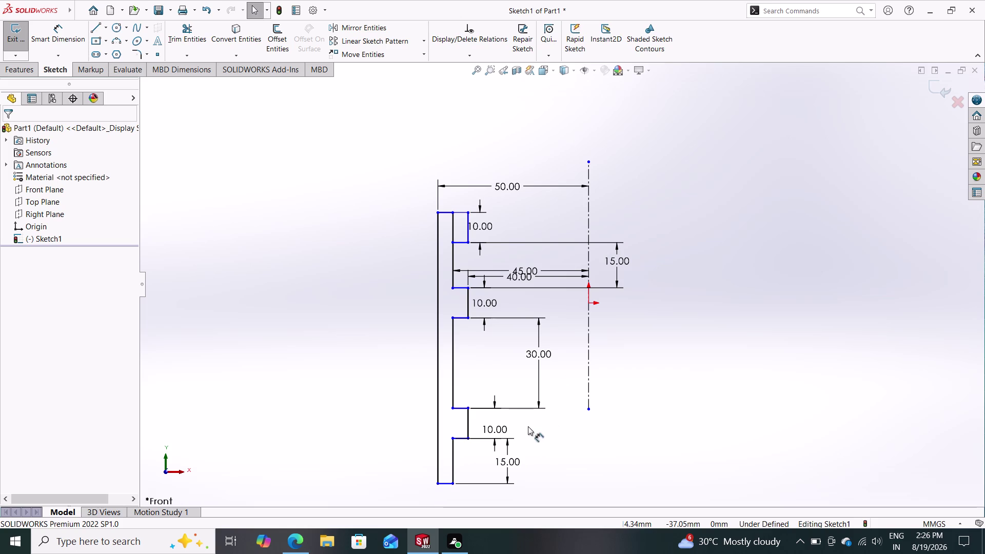
Draw a small 5 mm-wide rectangular step below the profile's bottom edge.
click(95, 30)
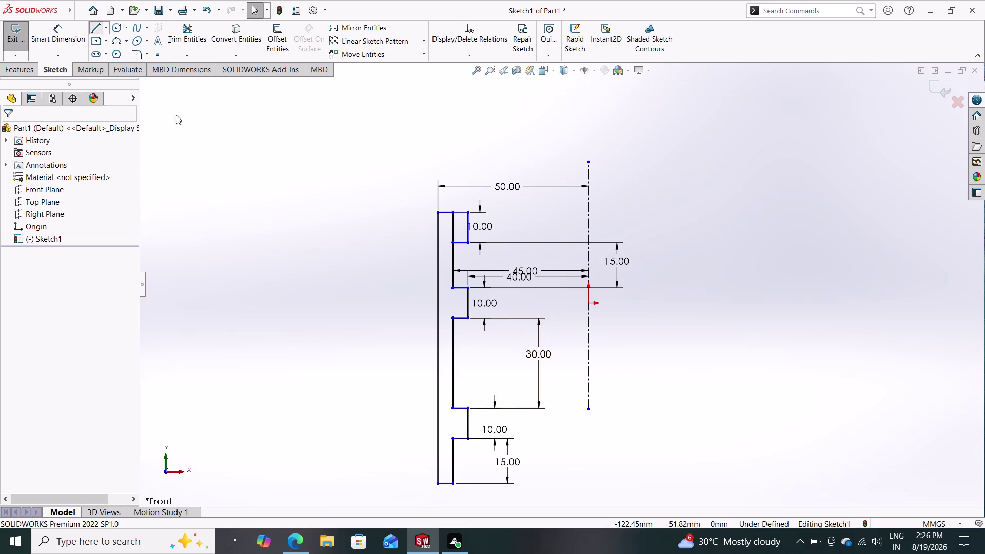
click(455, 485)
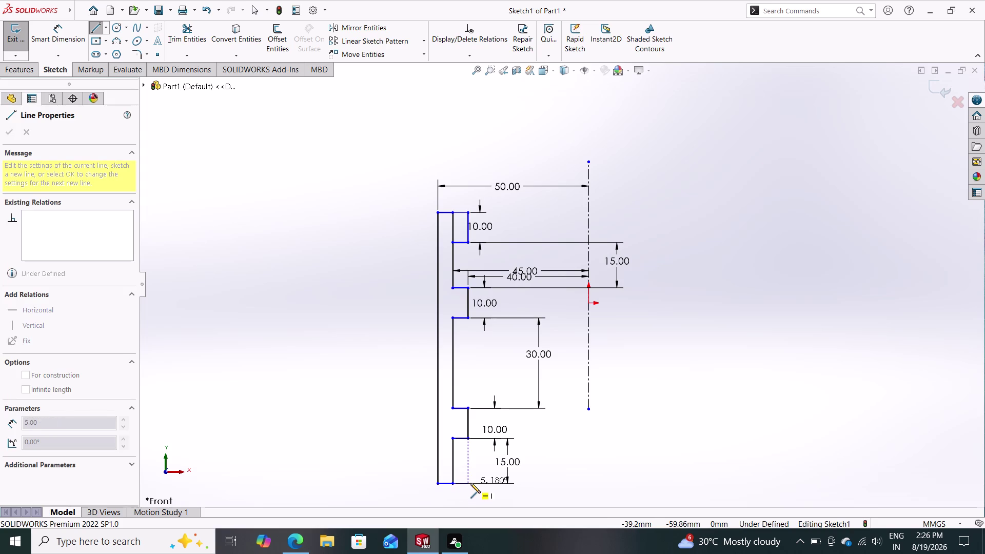
click(471, 483)
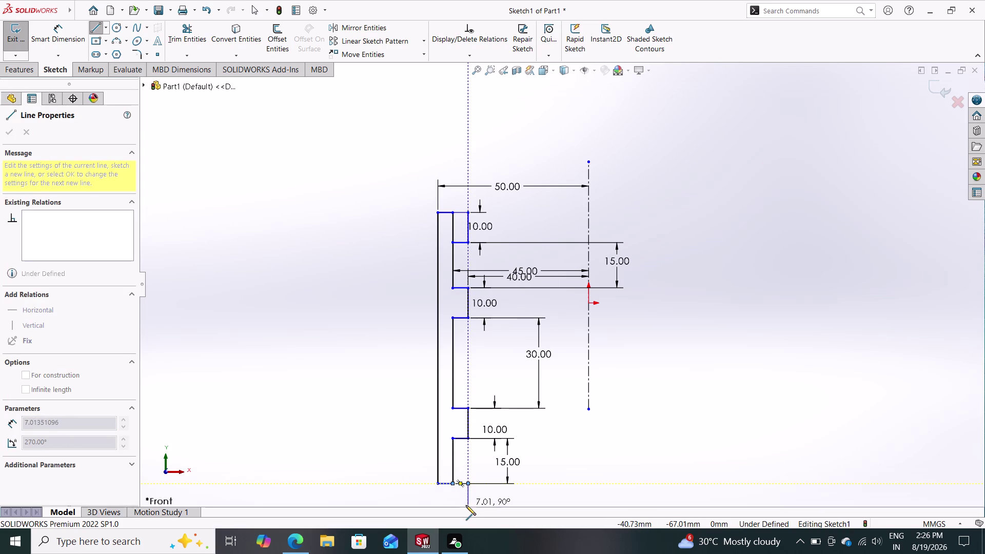
click(466, 504)
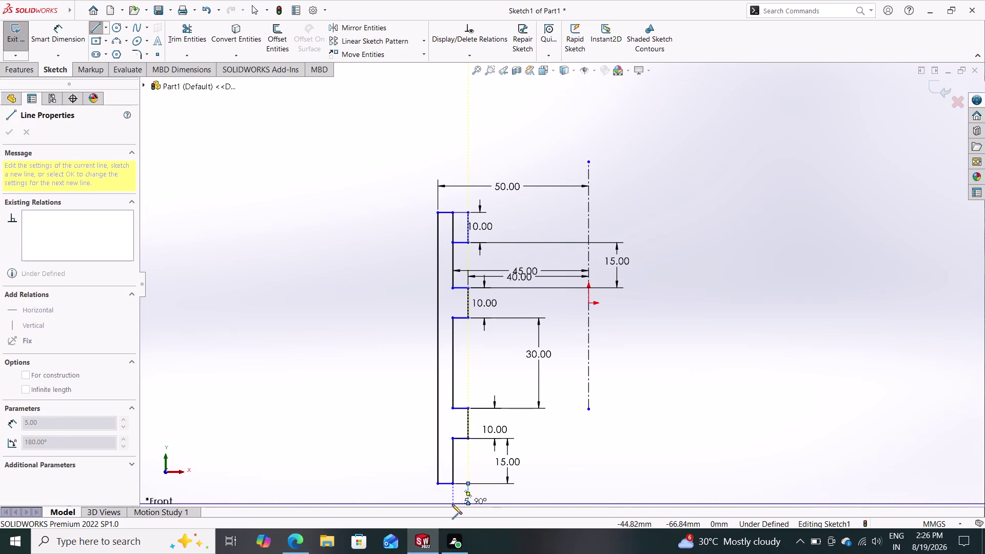
click(439, 505)
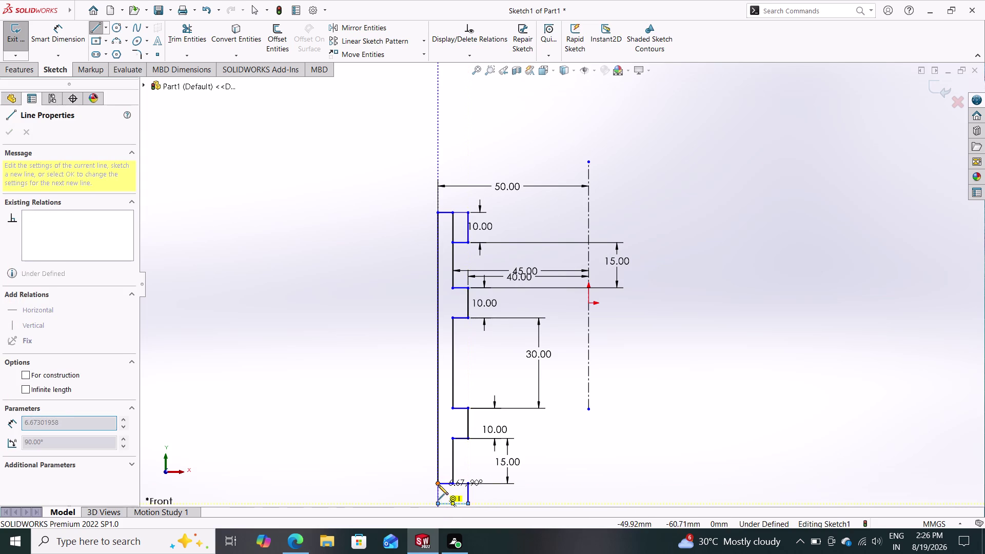
click(438, 485)
key(Escape)
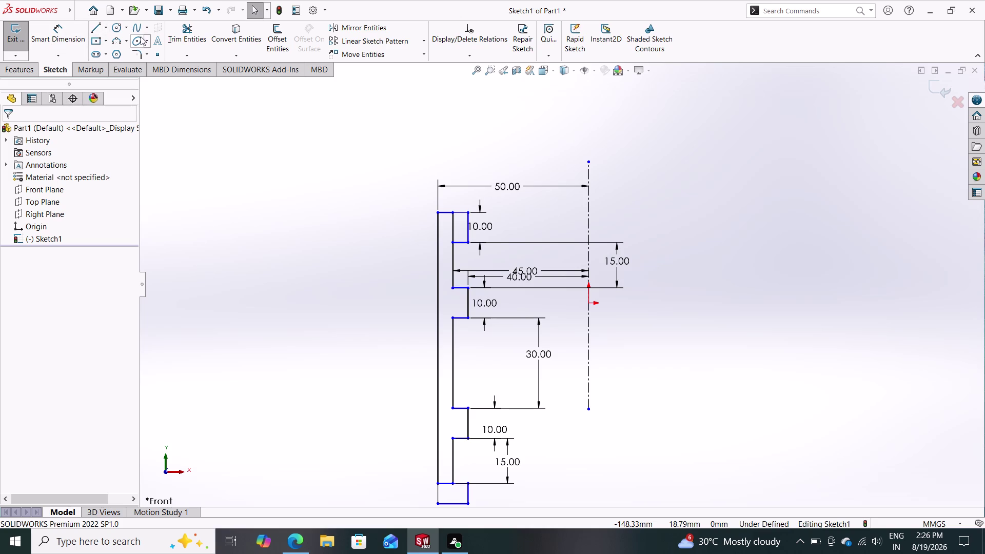
Trim the three leftover line pieces from the profile with Trim Entities.
click(185, 34)
drag(446, 225, 457, 222)
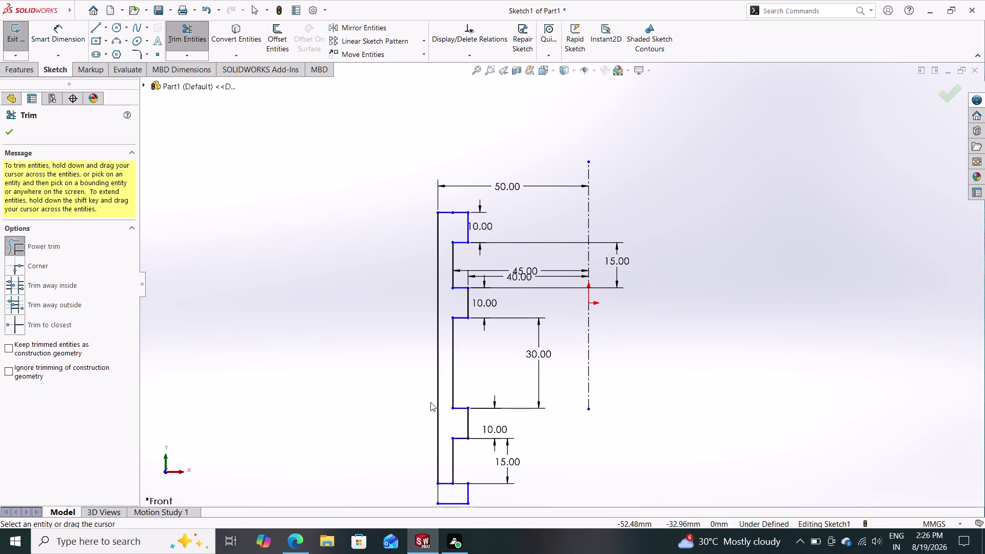
drag(446, 492, 445, 475)
drag(445, 476, 445, 466)
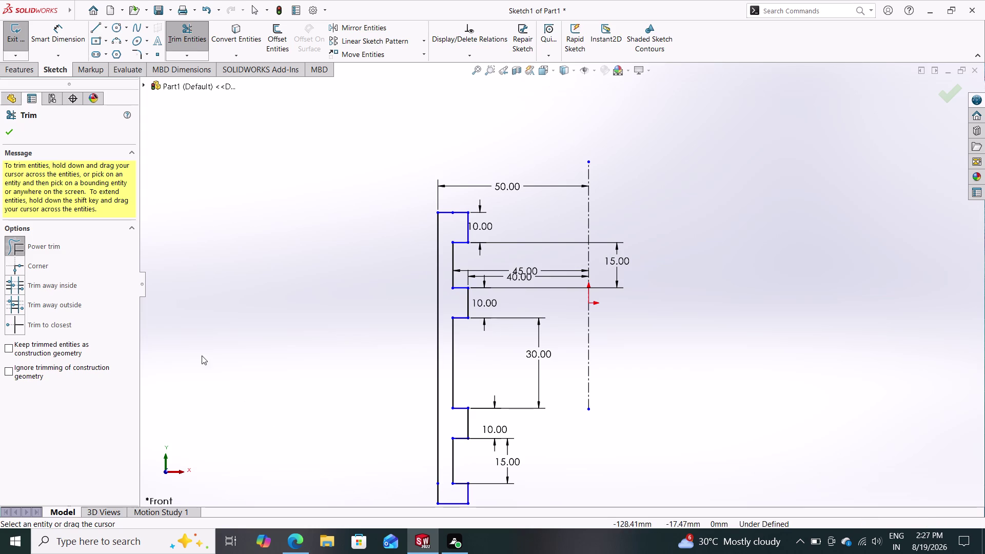
click(7, 129)
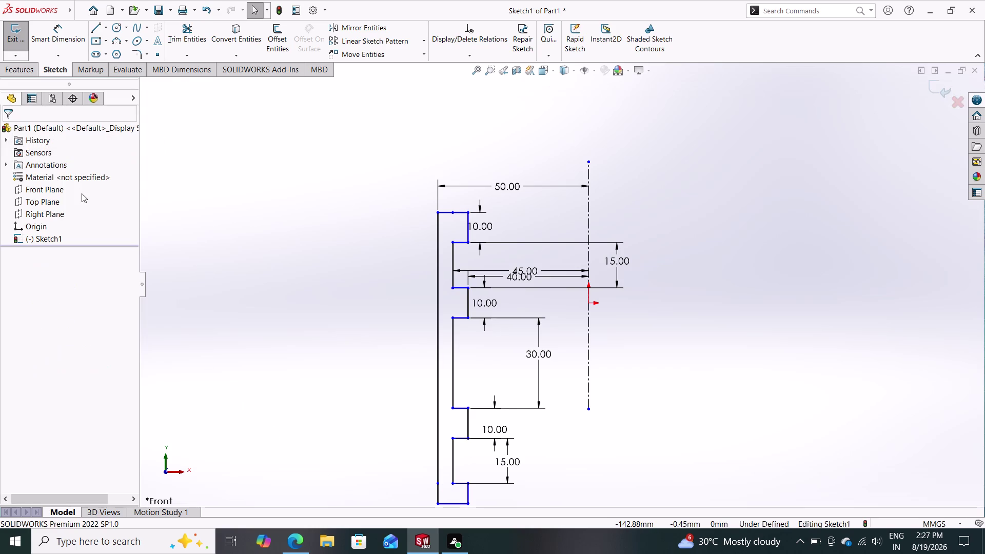
click(56, 35)
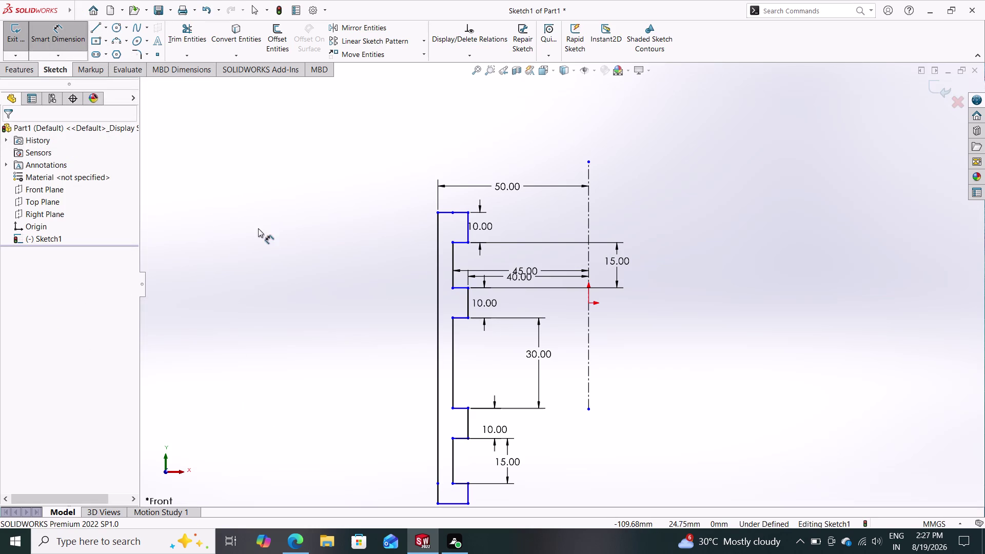
Dimension the bottom step's short vertical line to 10 mm.
click(468, 495)
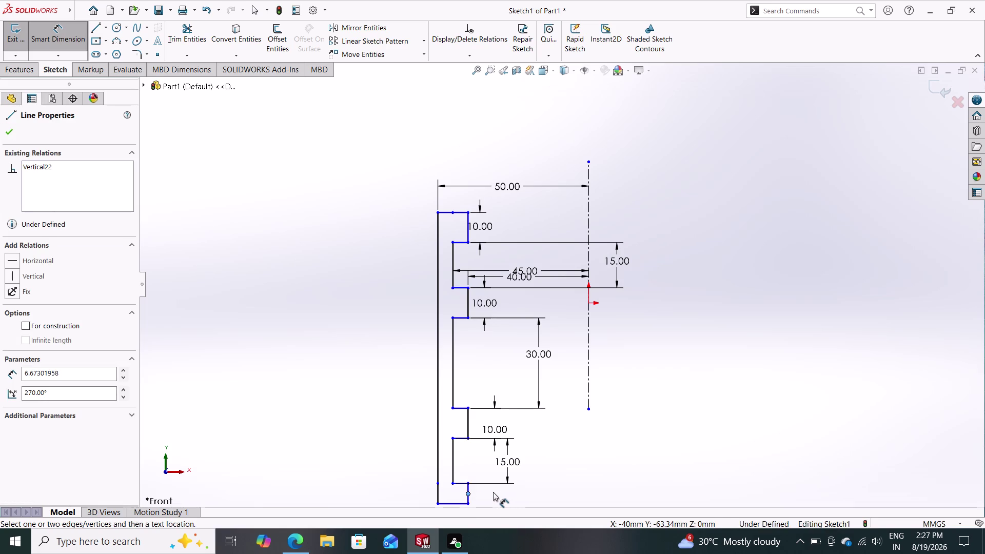
key(Escape)
click(471, 490)
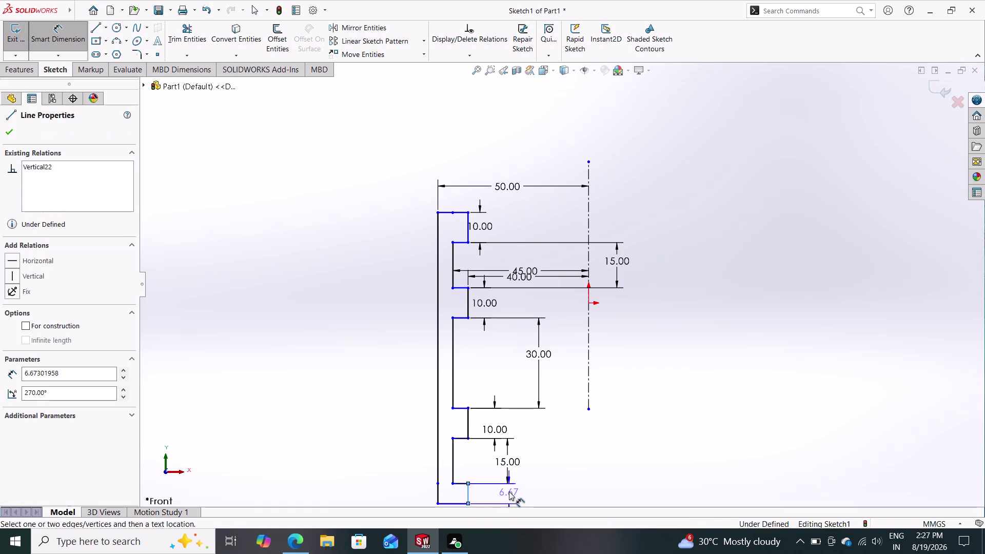
click(509, 492)
text(10)
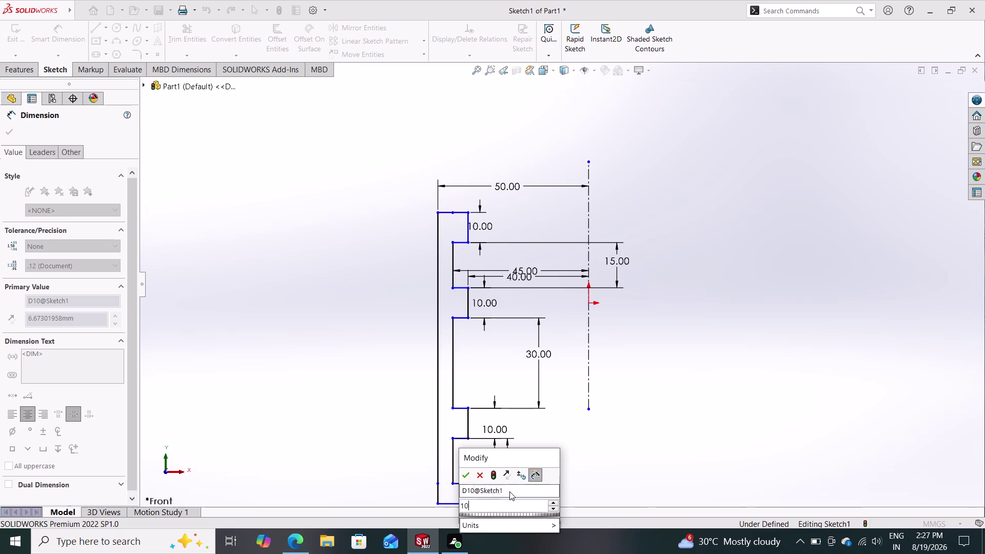
key(Return)
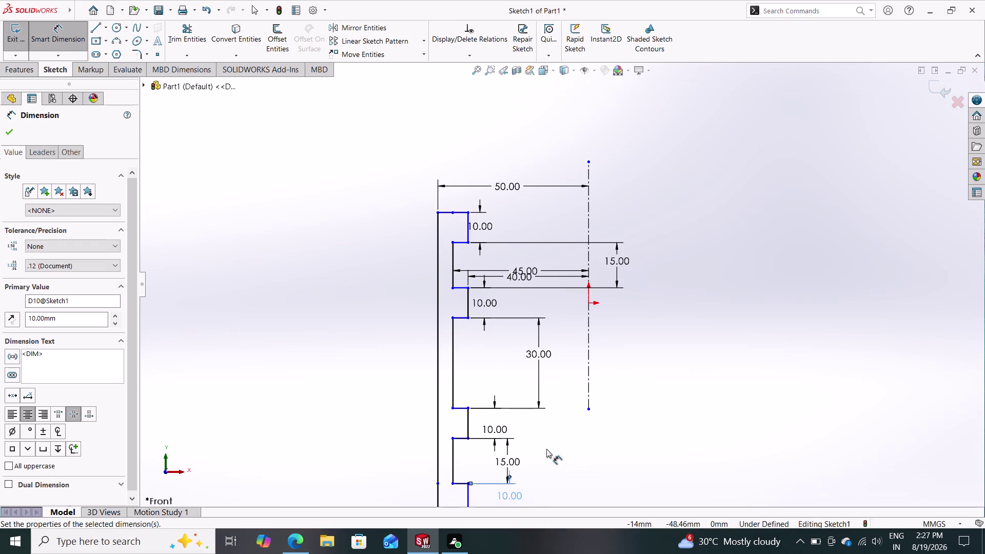
scroll(down, 3)
scroll(up, 3)
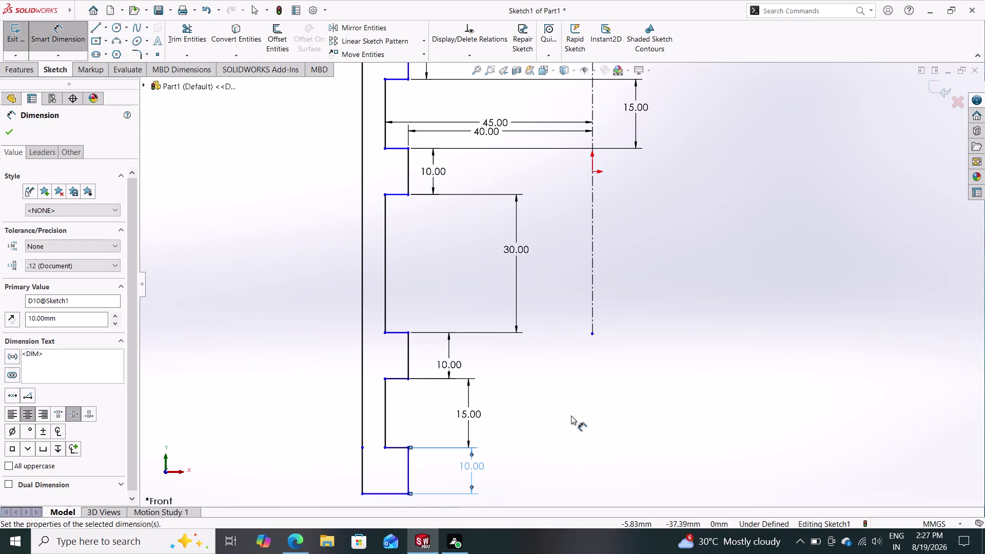
click(4, 130)
Revolve the profile 360° about the centreline into a hollow sleeve.
click(15, 70)
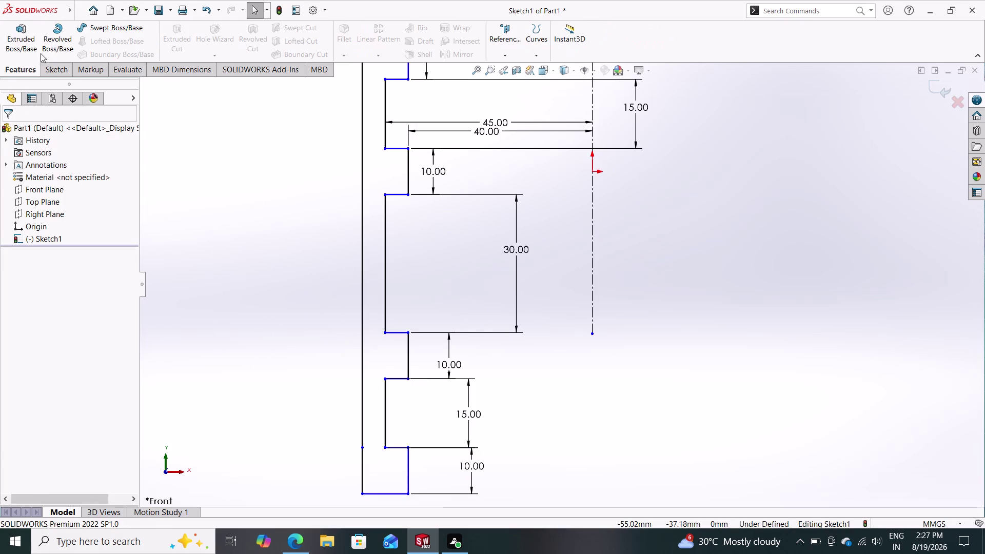
click(56, 34)
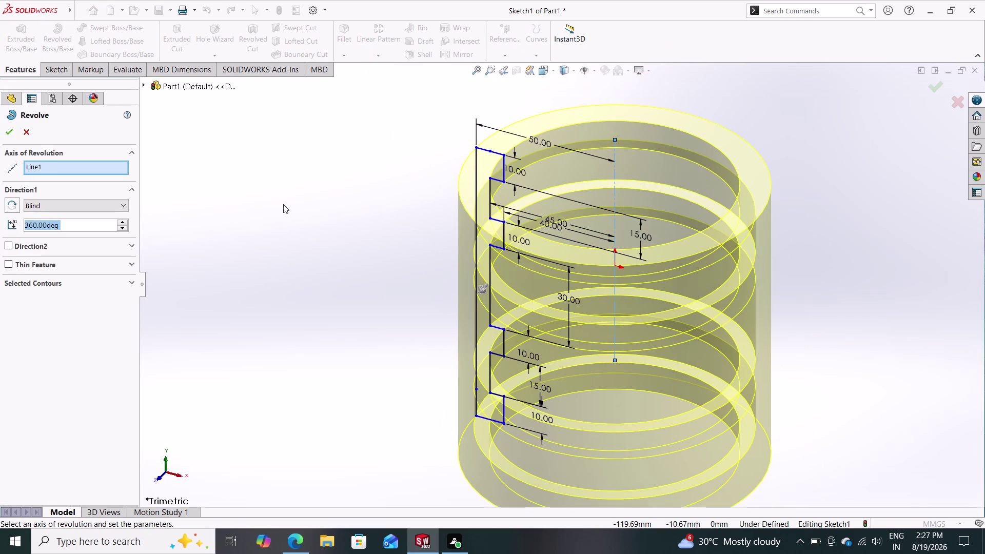
click(14, 133)
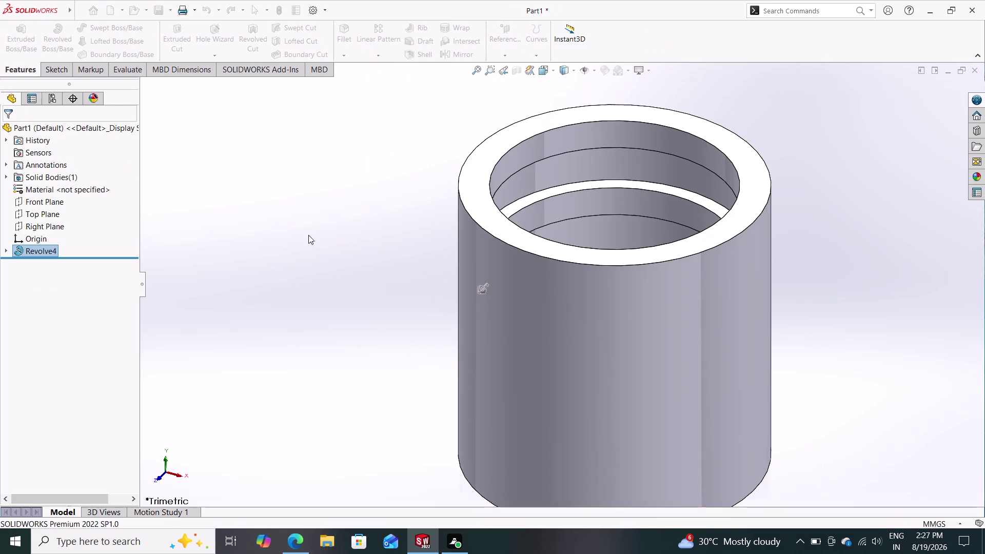
middle_drag(471, 251, 461, 307)
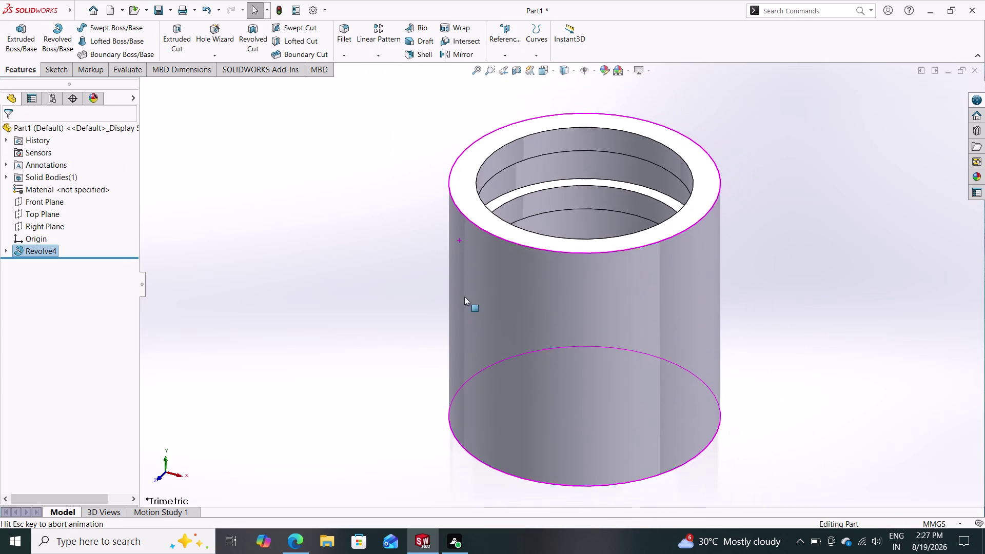
middle_drag(461, 307, 464, 299)
middle_drag(463, 237, 552, 108)
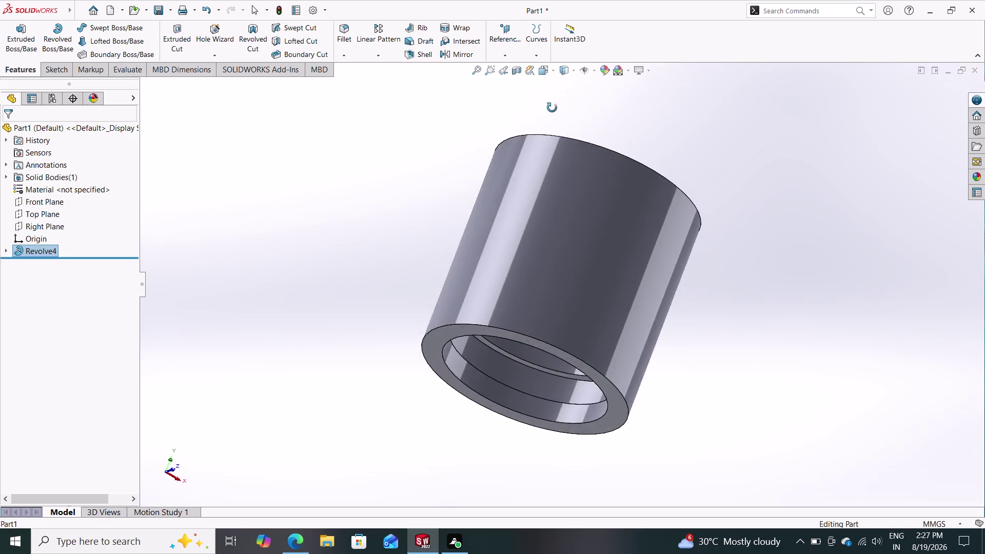
middle_drag(552, 108, 589, 98)
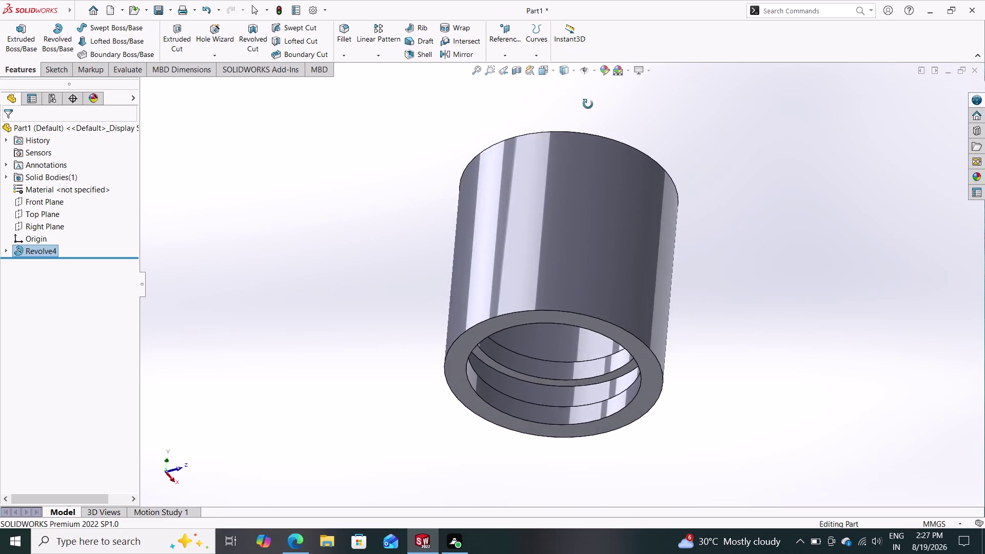
middle_drag(589, 98, 508, 347)
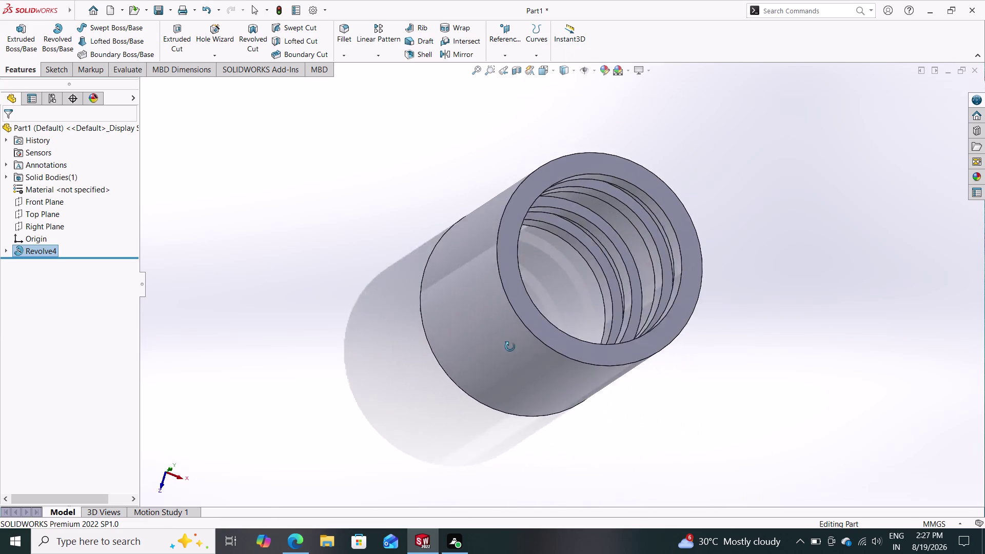
middle_drag(508, 347, 459, 198)
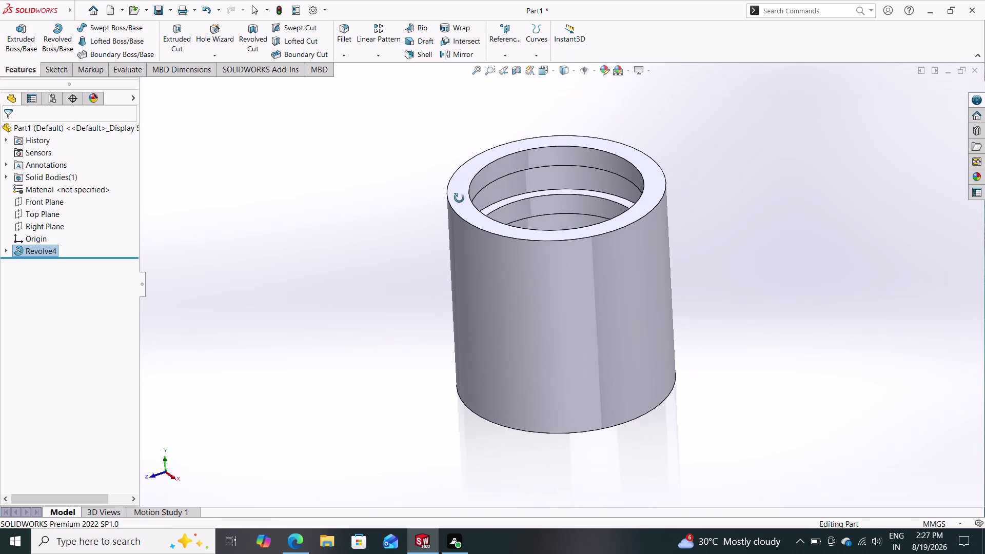
middle_drag(459, 198, 462, 207)
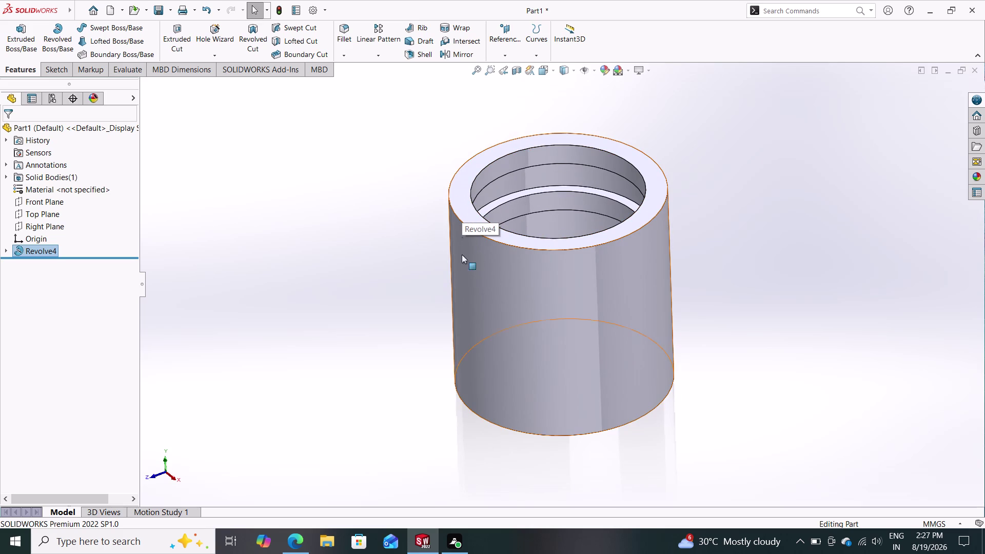
key(Escape)
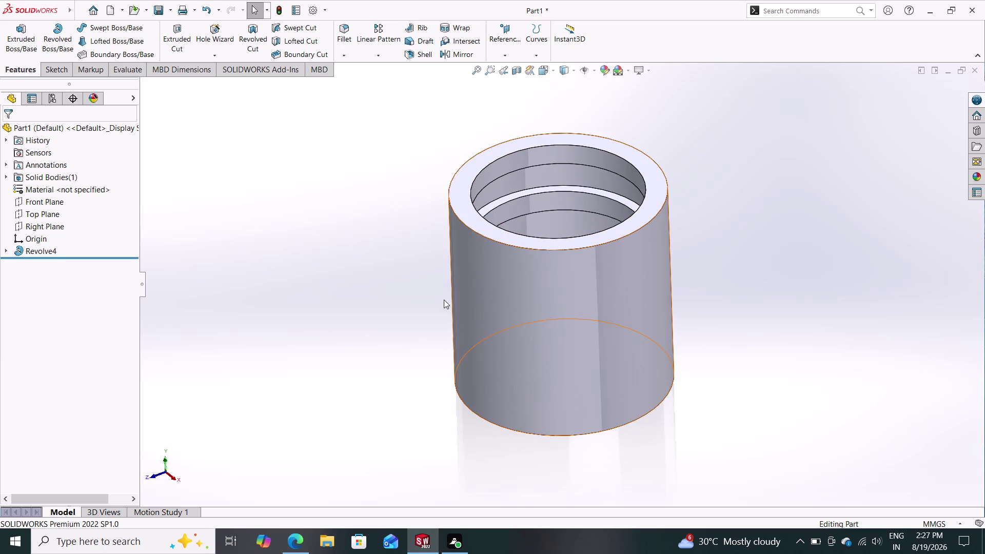
middle_drag(395, 255, 477, 115)
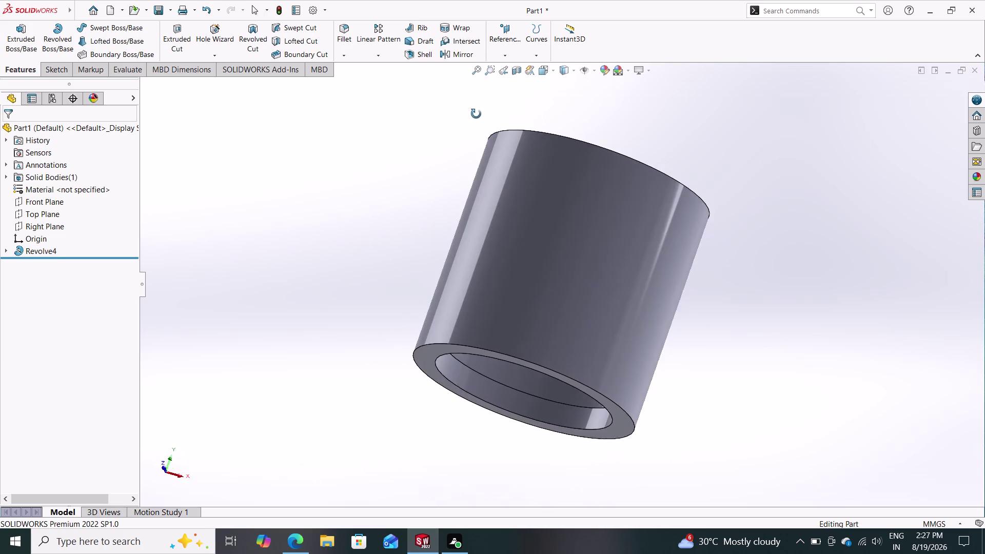
middle_drag(476, 115, 614, 257)
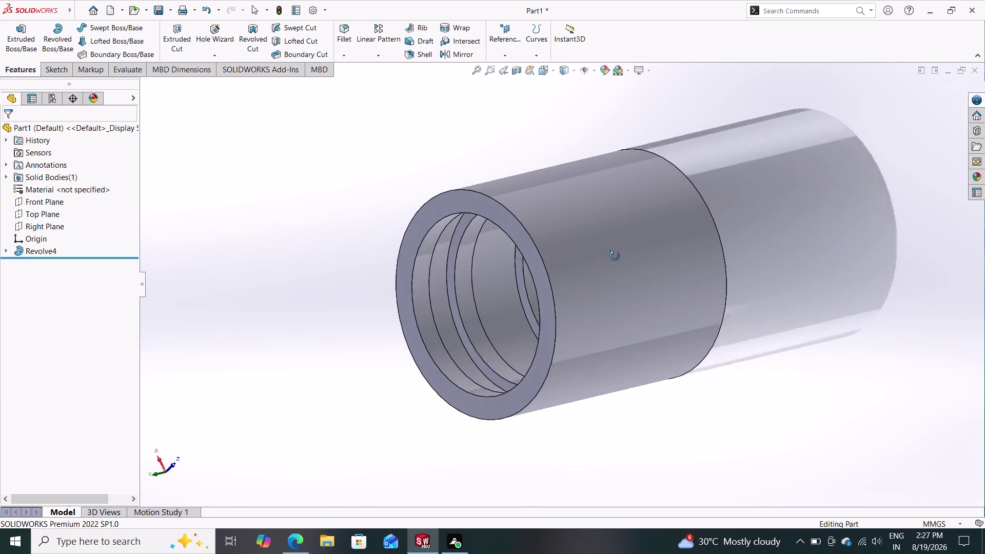
middle_drag(615, 256, 469, 221)
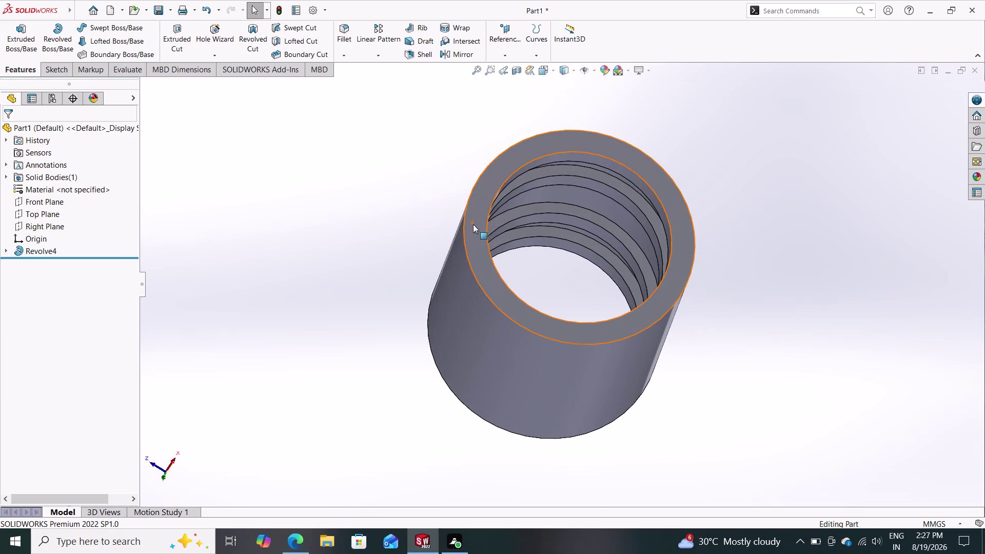